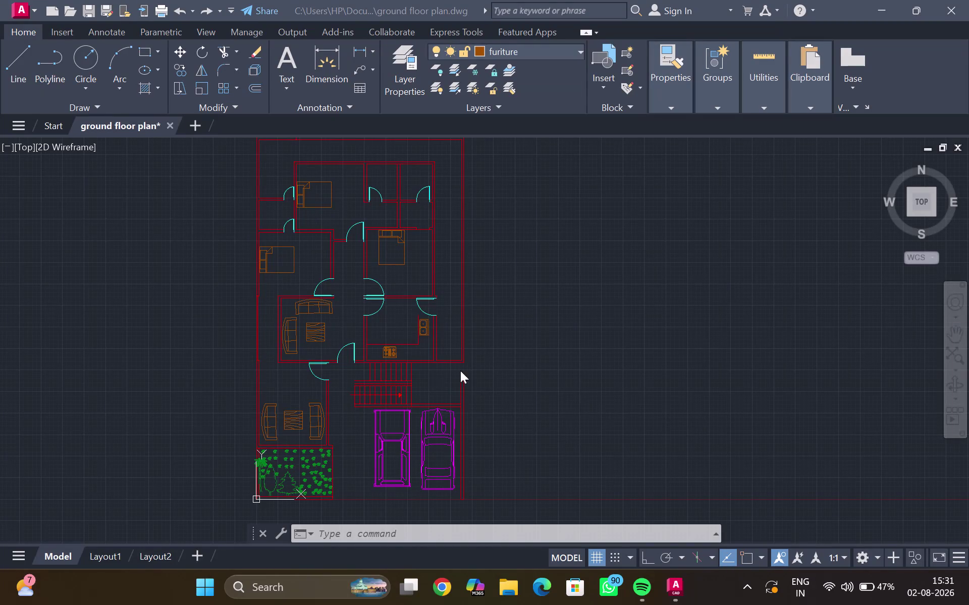
Zoom and pan around the floor plan to centre the living room and kitchen.
scroll(up, 3)
scroll(down, 3)
scroll(down, 3)
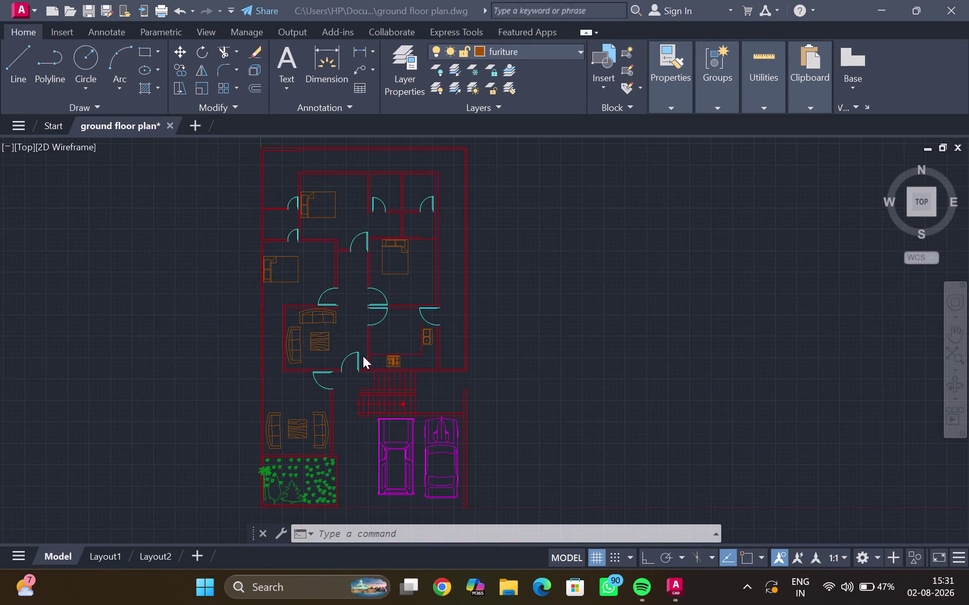
middle_click(362, 355)
scroll(up, 3)
middle_click(362, 355)
middle_drag(363, 352, 385, 344)
scroll(down, 3)
scroll(down, 3)
middle_drag(402, 339, 395, 339)
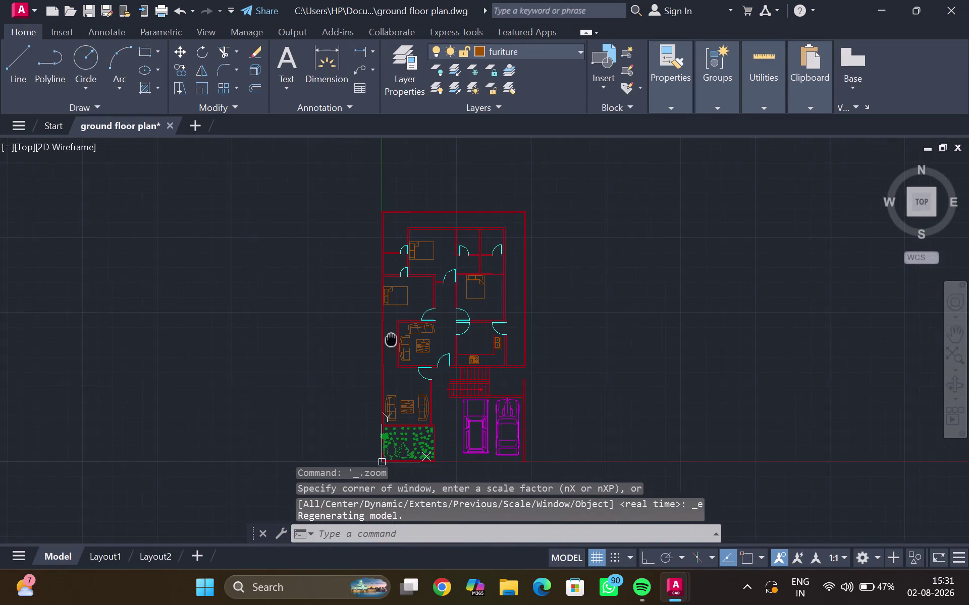
middle_drag(395, 339, 352, 333)
scroll(up, 3)
middle_drag(410, 315, 354, 356)
scroll(down, 3)
middle_drag(339, 310, 339, 310)
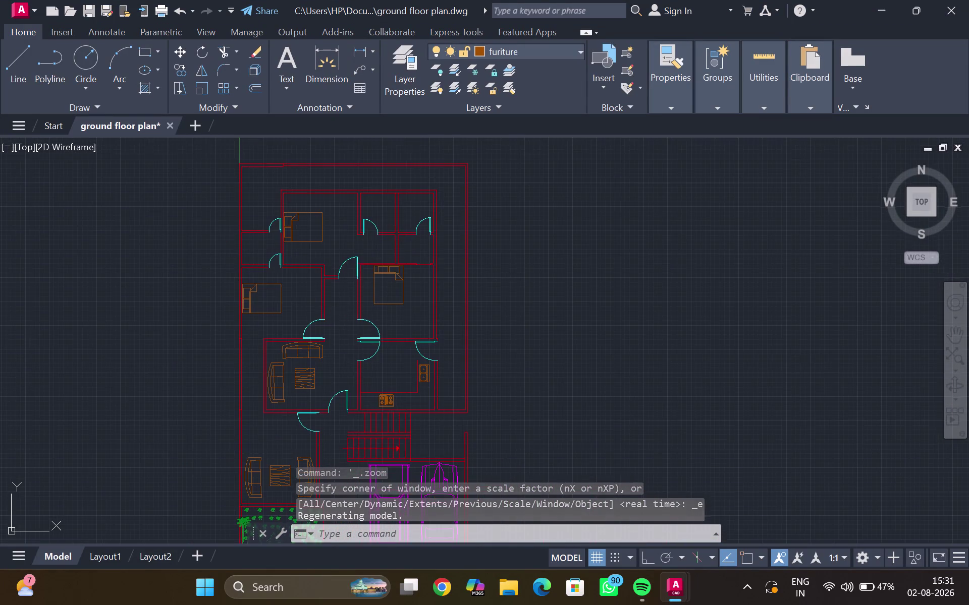
middle_drag(339, 309, 329, 335)
scroll(down, 3)
scroll(up, 3)
middle_drag(333, 247, 342, 237)
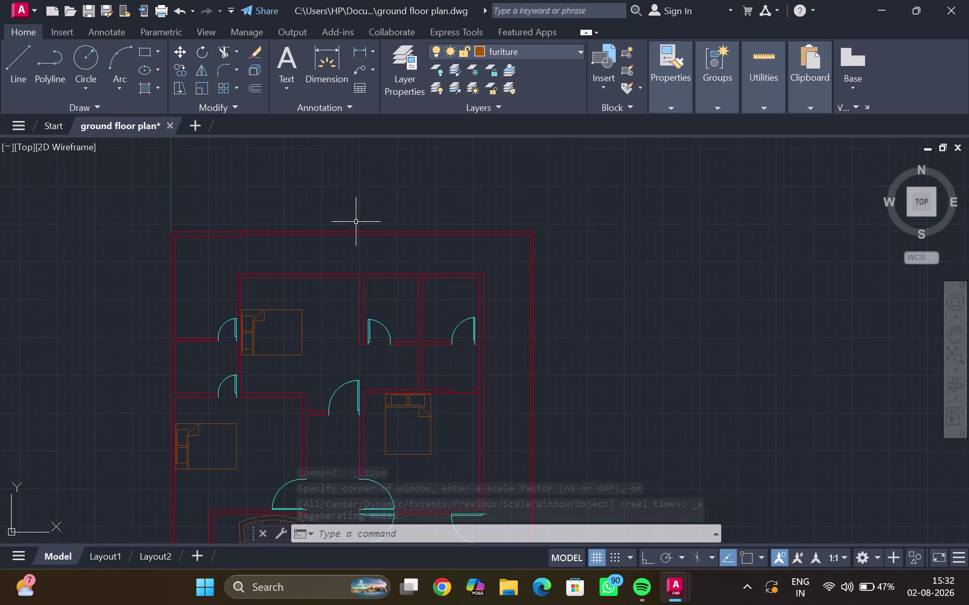
scroll(down, 3)
middle_drag(358, 220, 356, 226)
scroll(down, 3)
scroll(up, 3)
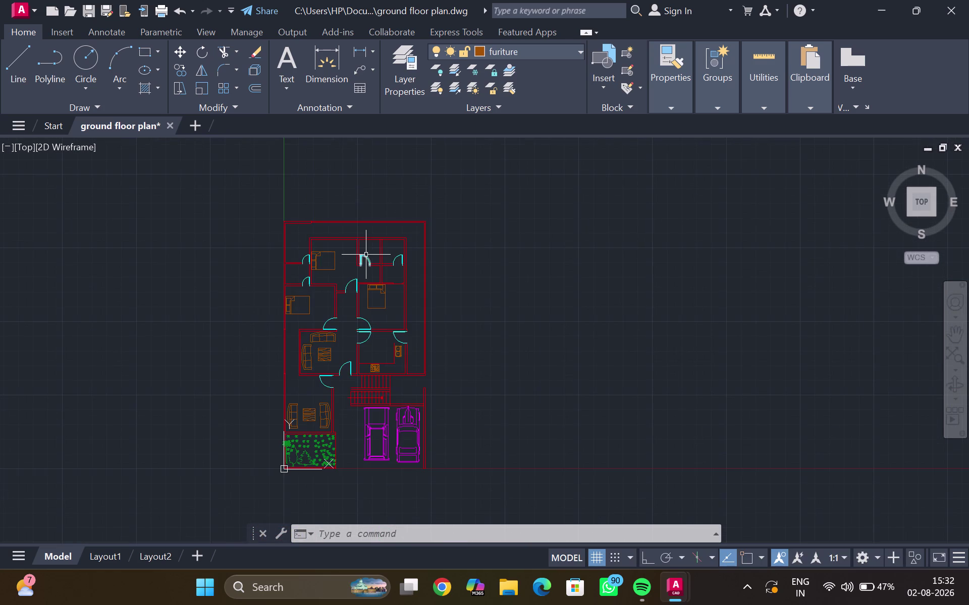
scroll(up, 3)
middle_drag(366, 255, 388, 234)
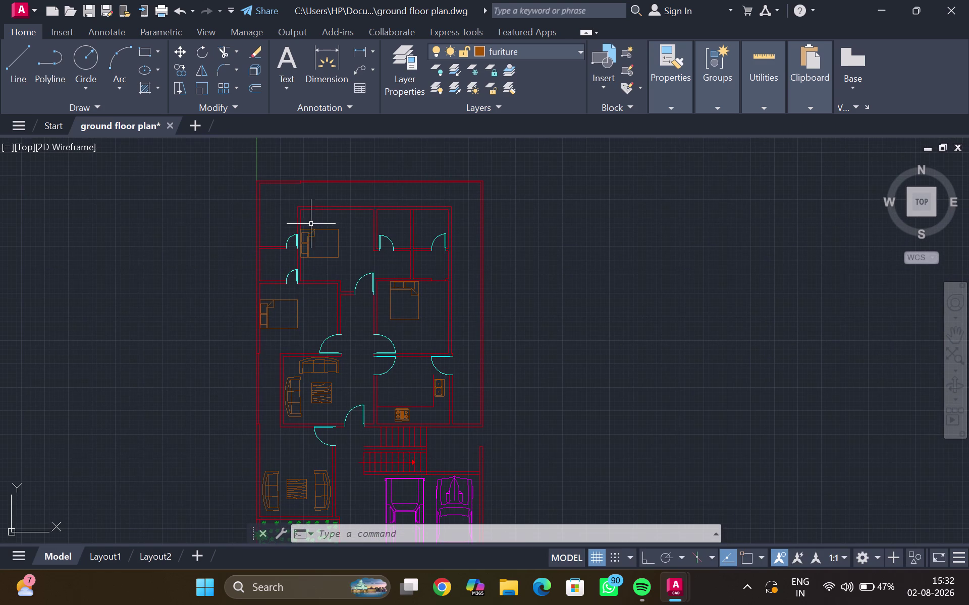
scroll(down, 3)
scroll(down, 3)
middle_drag(290, 255, 291, 257)
scroll(up, 3)
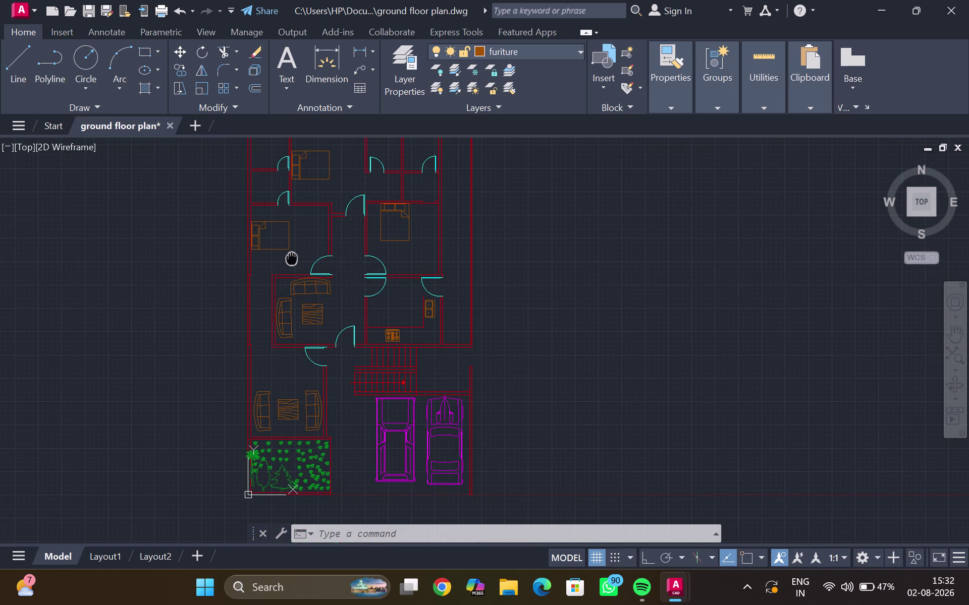
middle_drag(292, 257, 188, 259)
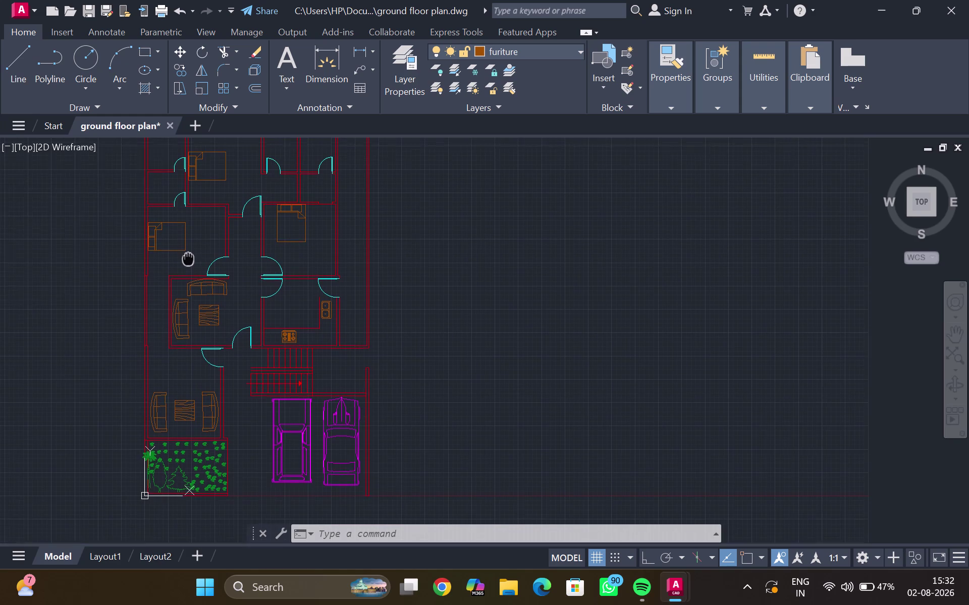
middle_drag(188, 259, 201, 361)
scroll(down, 3)
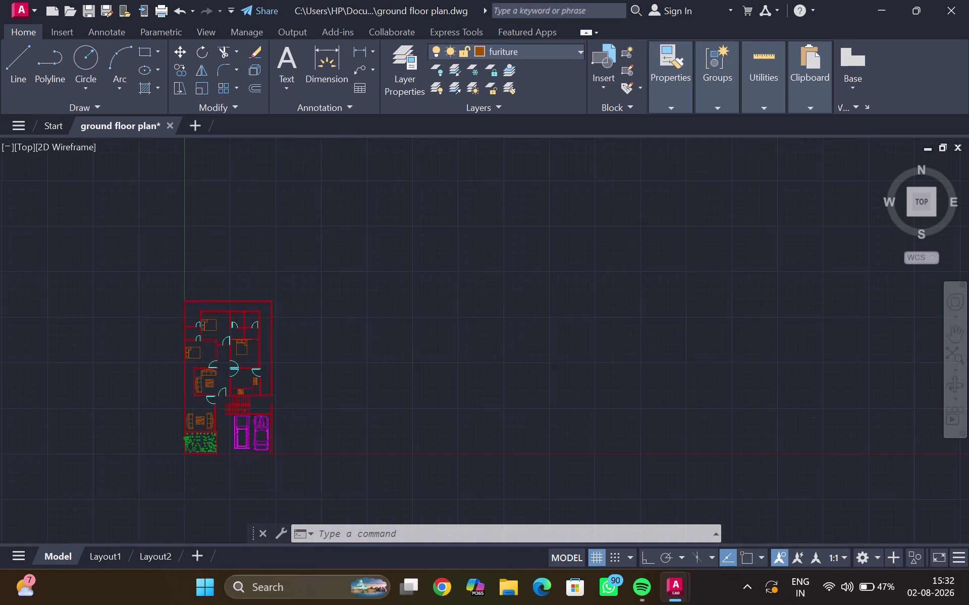
scroll(down, 3)
scroll(down, 3)
scroll(down, 3)
scroll(down, 3)
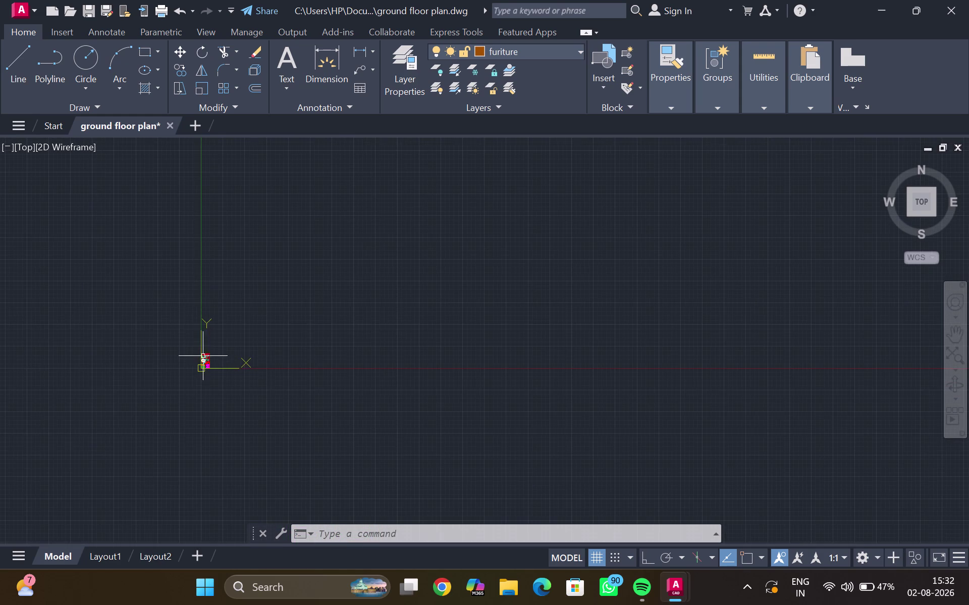
scroll(up, 3)
middle_drag(206, 349, 427, 182)
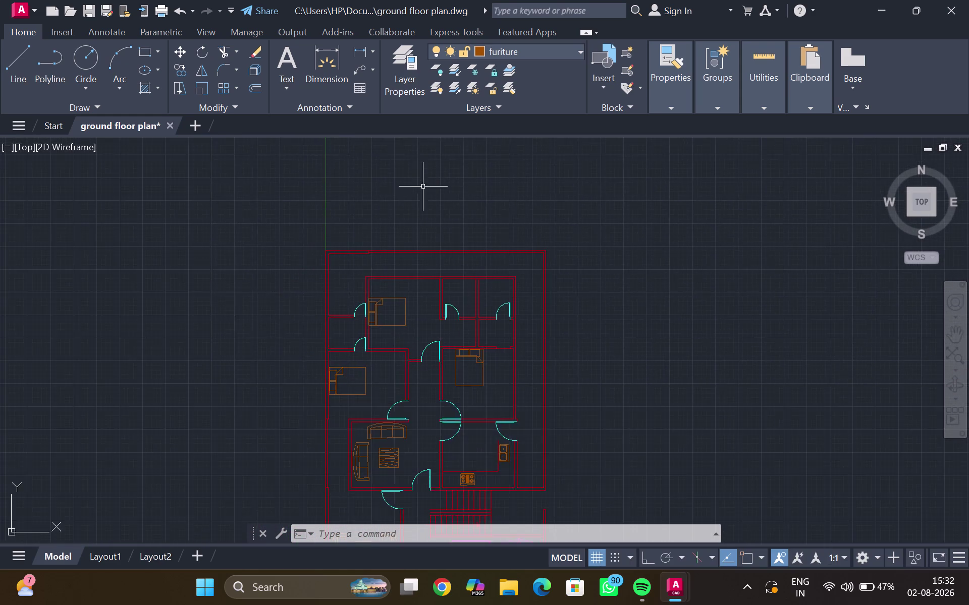
scroll(down, 3)
middle_drag(426, 241, 382, 217)
scroll(up, 3)
middle_drag(356, 264, 332, 268)
scroll(up, 3)
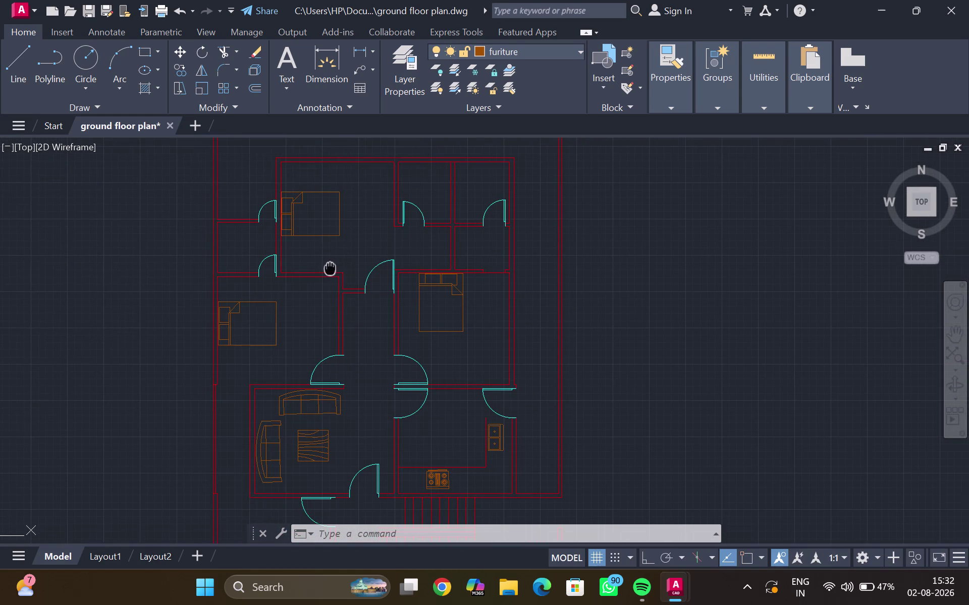
middle_drag(331, 269, 330, 268)
scroll(down, 3)
middle_drag(345, 261, 290, 271)
scroll(down, 3)
middle_drag(292, 255, 288, 227)
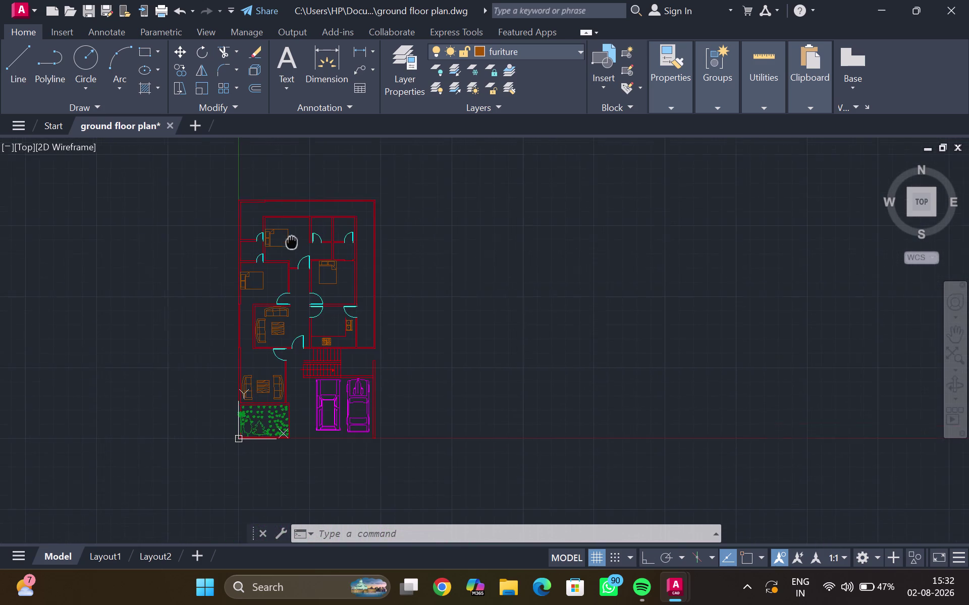
middle_drag(288, 227, 284, 211)
scroll(up, 3)
scroll(up, 3)
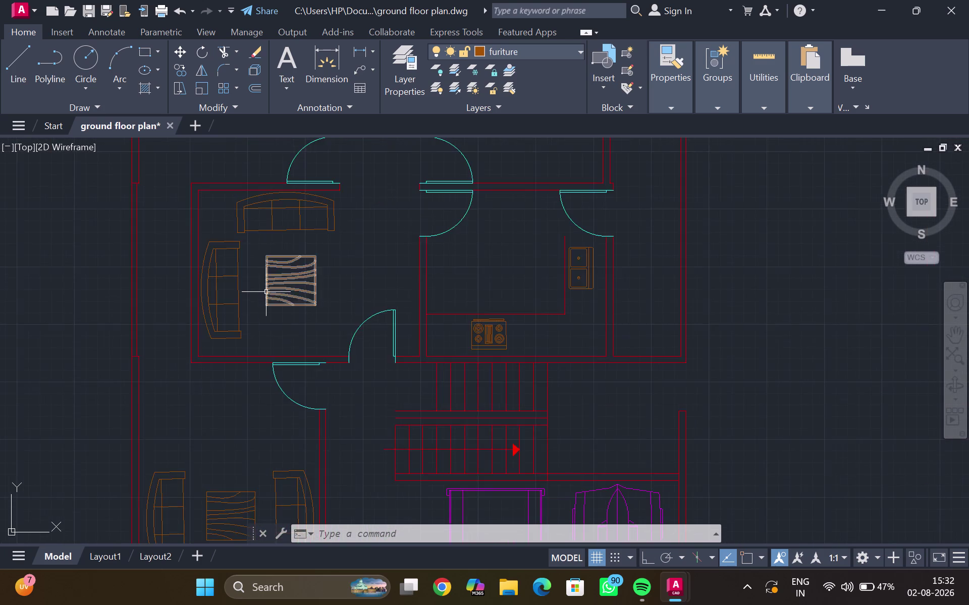
scroll(up, 3)
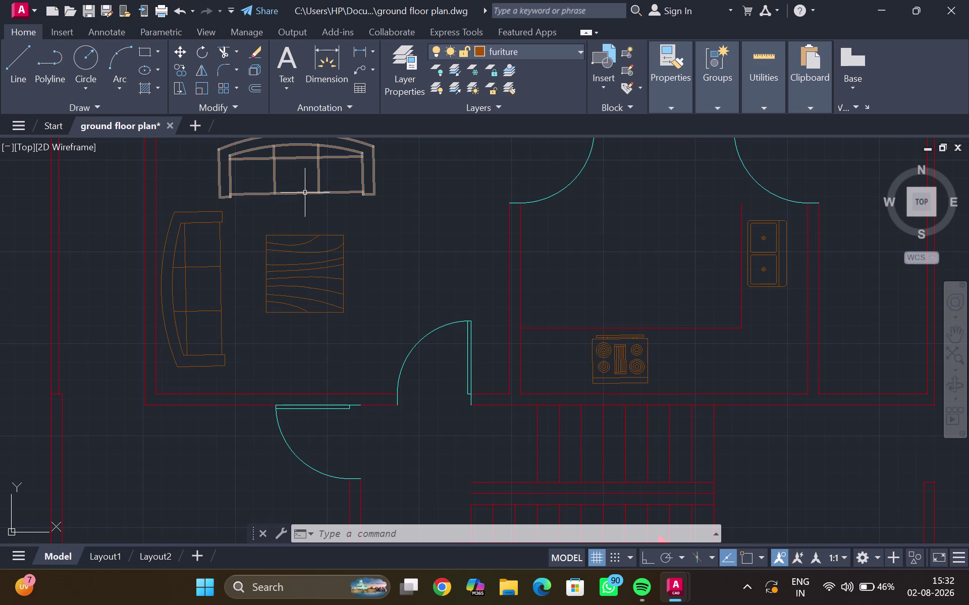
Try a selection window over the sofa and kitchen area, then cancel it.
drag(305, 193, 324, 214)
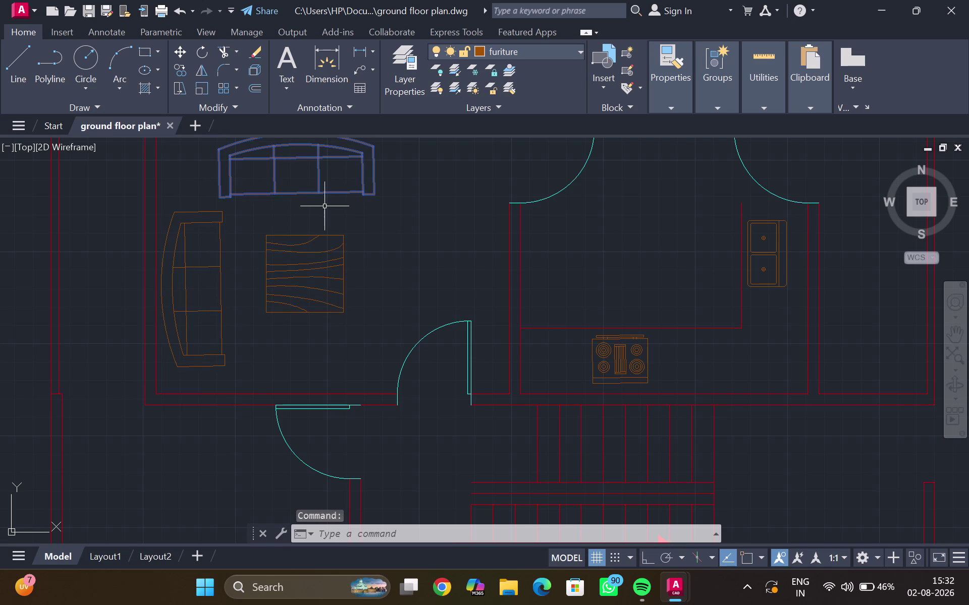
key(Escape)
scroll(down, 3)
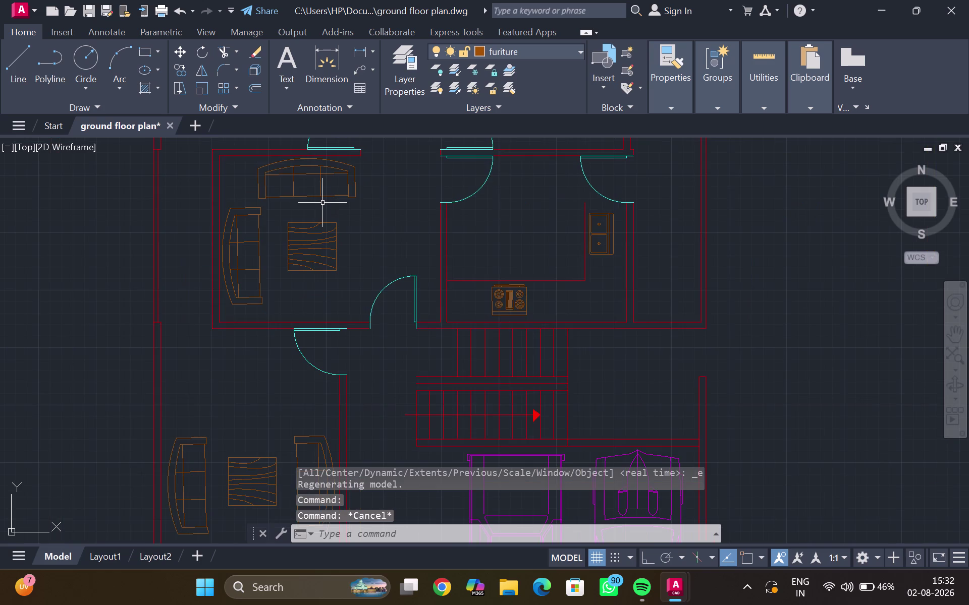
scroll(up, 3)
middle_drag(328, 205, 328, 207)
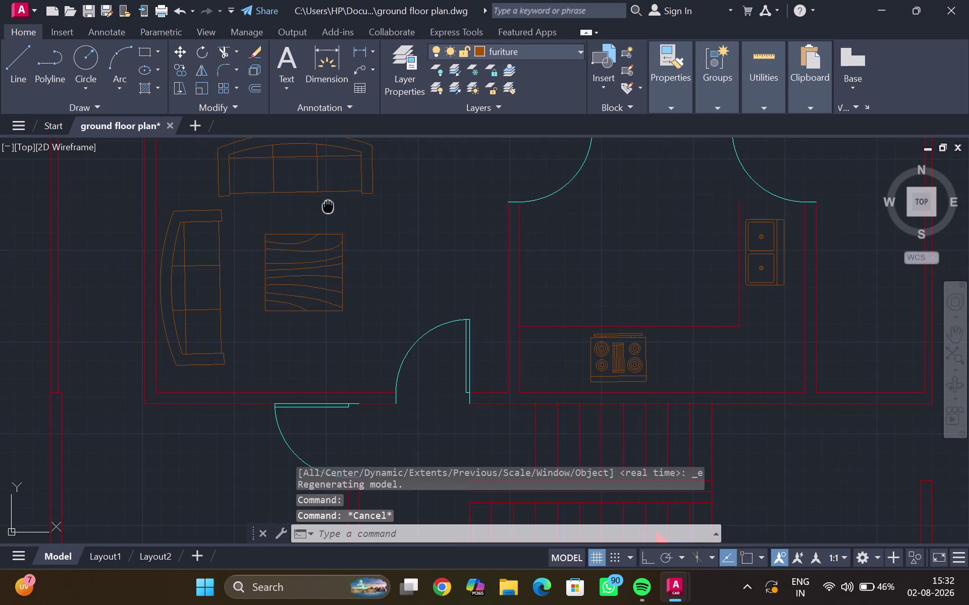
middle_drag(328, 208, 239, 258)
middle_click(238, 257)
scroll(down, 3)
scroll(down, 3)
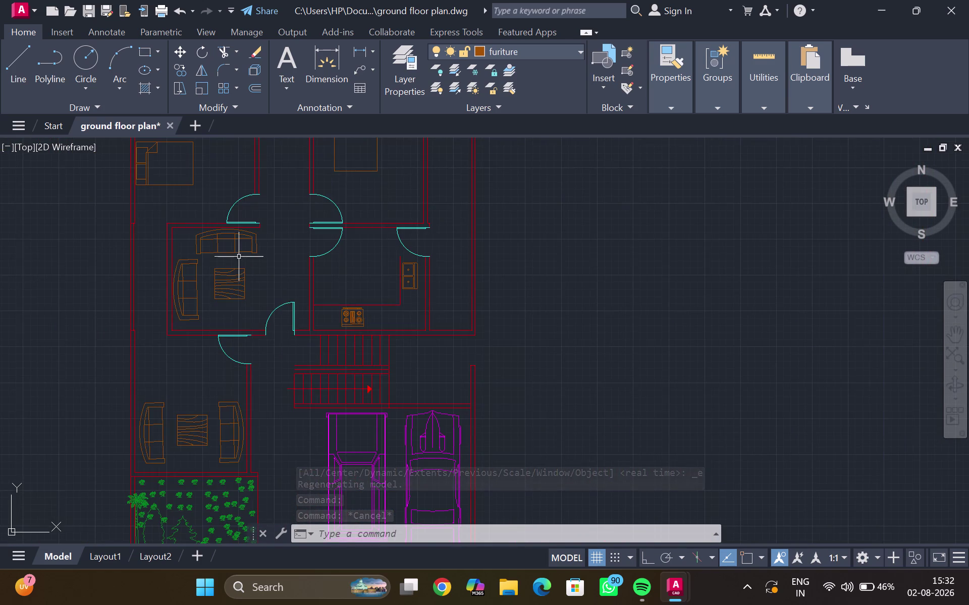
scroll(up, 3)
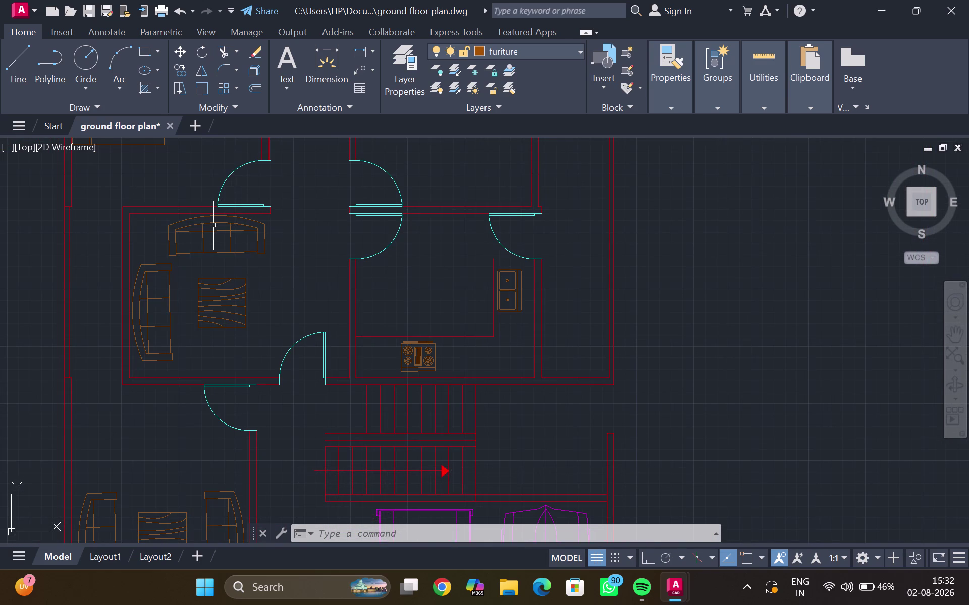
click(214, 224)
click(225, 226)
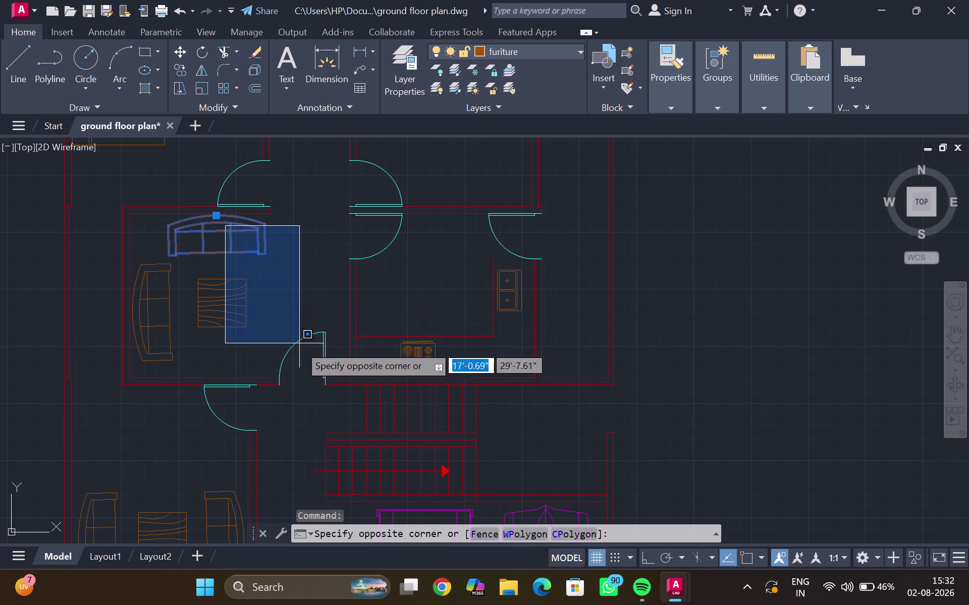
drag(715, 571, 476, 544)
click(514, 413)
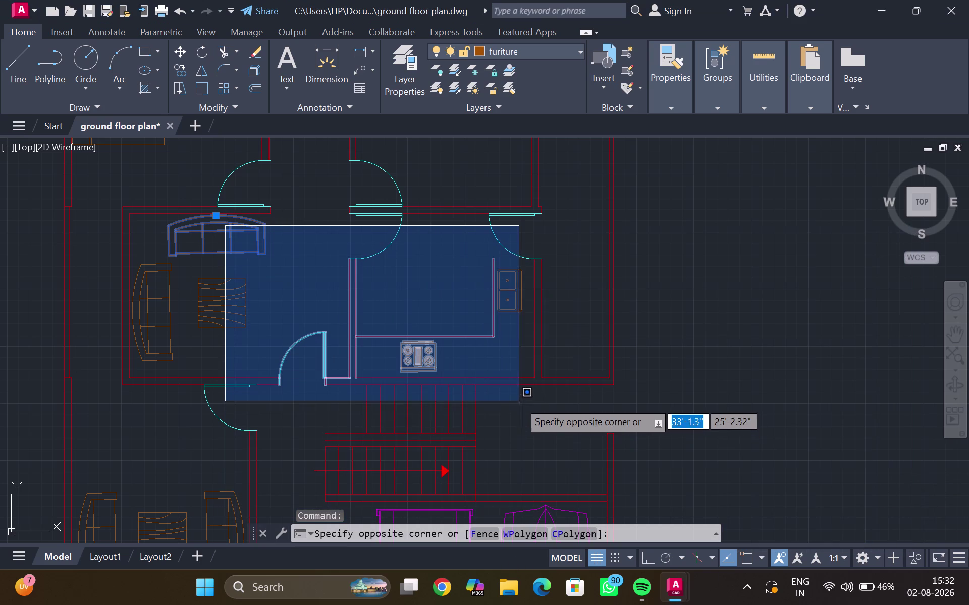
key(Escape)
scroll(down, 3)
key(Escape)
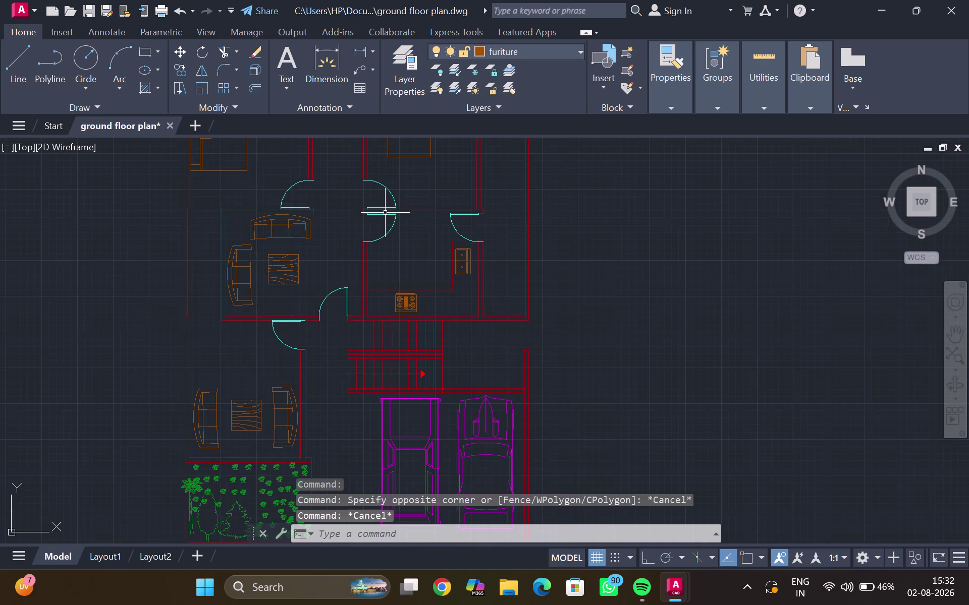
Select one garden shrub block and start copying it with CO from a base point.
scroll(down, 3)
middle_drag(380, 214, 379, 220)
scroll(up, 3)
middle_drag(315, 330, 441, 174)
scroll(up, 3)
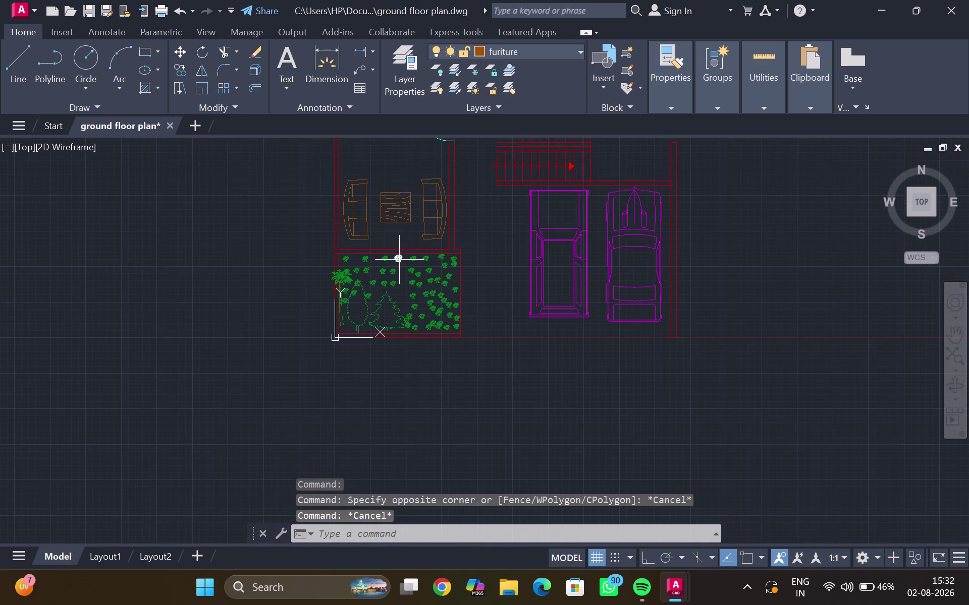
scroll(up, 3)
middle_drag(399, 261, 386, 241)
scroll(up, 3)
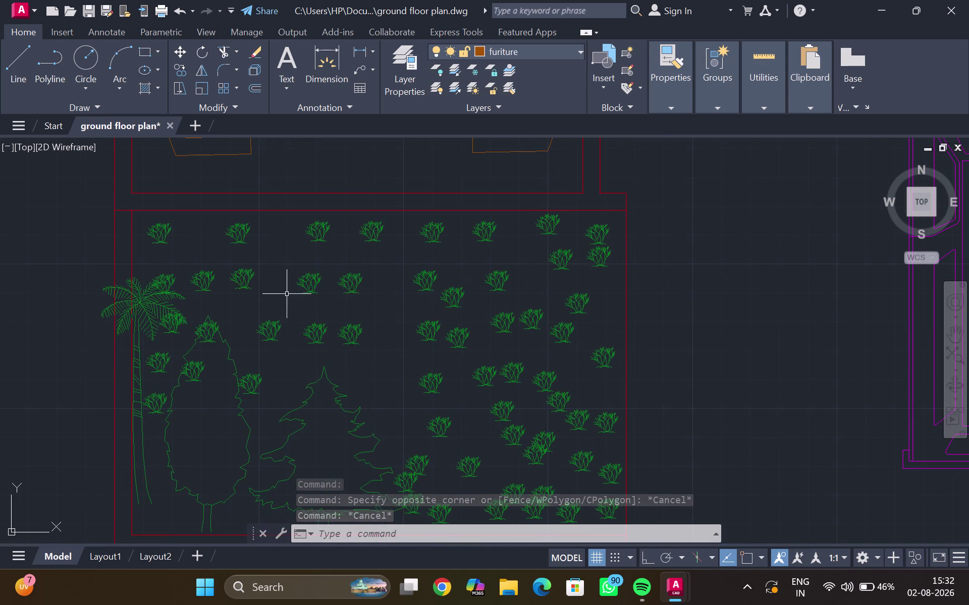
click(317, 329)
text(c)
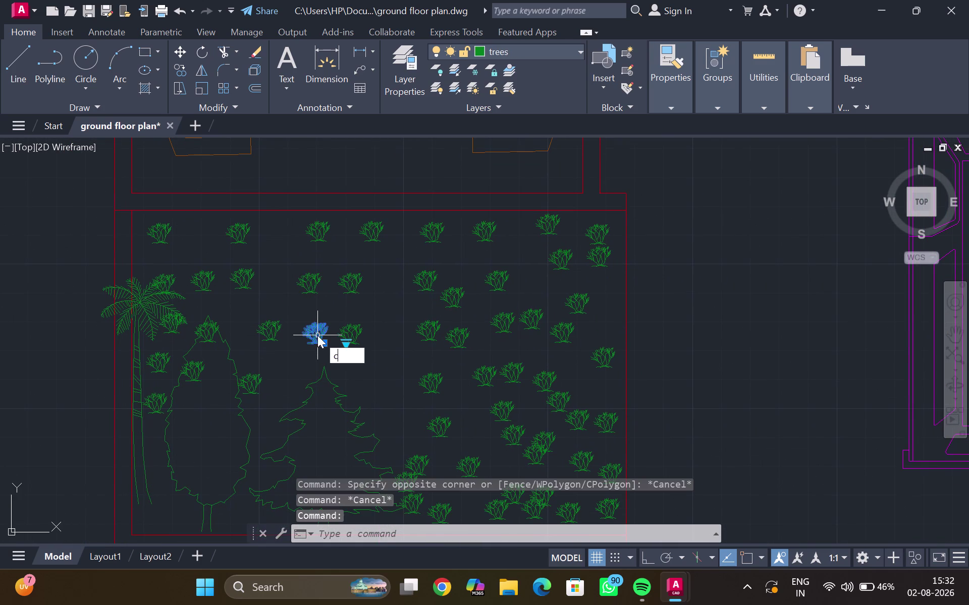
text(o)
key(Return)
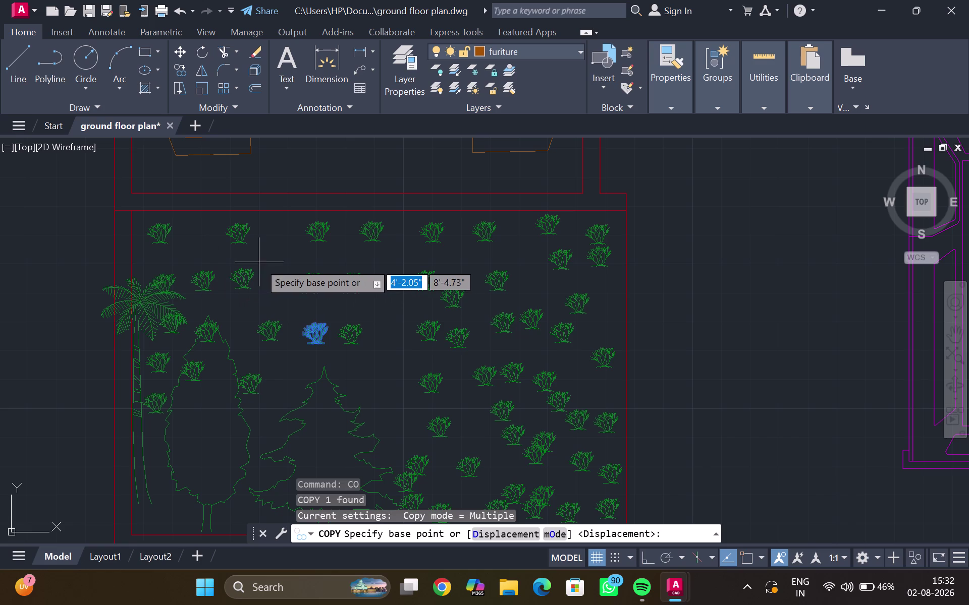
click(311, 340)
click(261, 263)
click(275, 255)
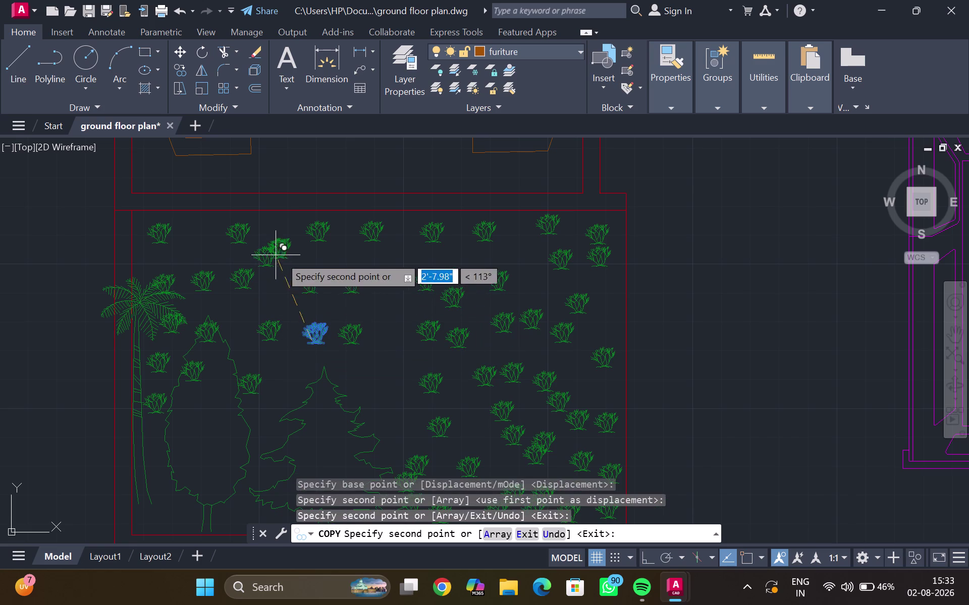
Place many shrub copies across the upper and right parts of the garden.
drag(289, 258, 299, 264)
drag(317, 268, 324, 275)
drag(401, 268, 404, 273)
drag(405, 284, 408, 295)
click(387, 304)
click(379, 290)
click(368, 243)
click(348, 247)
click(339, 256)
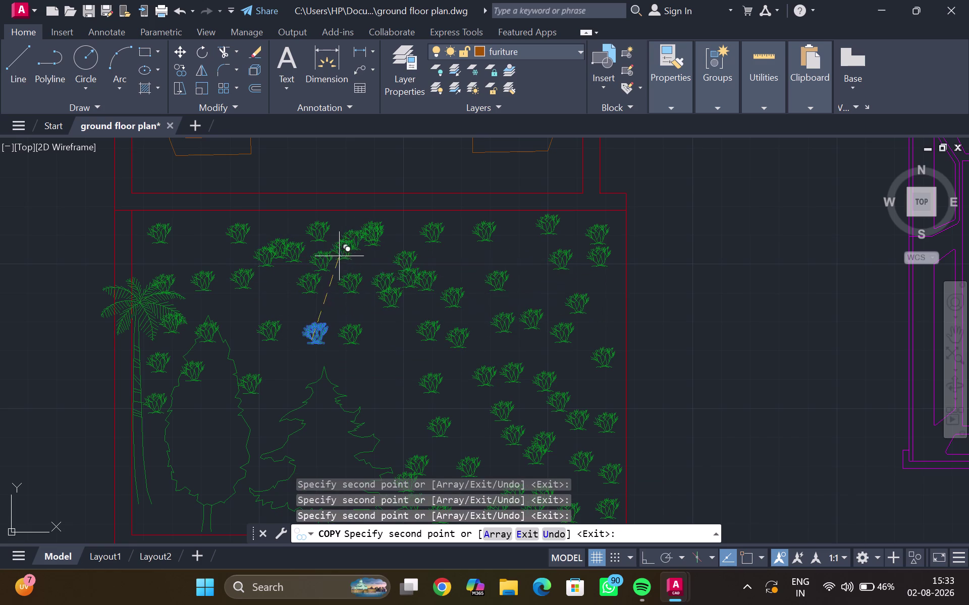
click(364, 271)
click(368, 266)
click(383, 271)
click(370, 338)
click(398, 325)
drag(408, 319, 413, 323)
drag(454, 319, 460, 325)
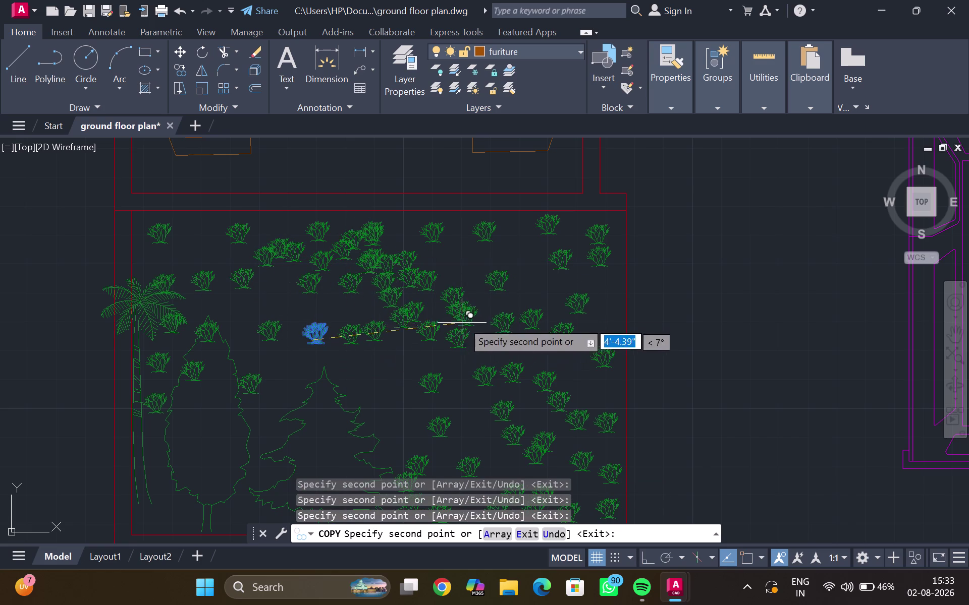
click(464, 322)
click(480, 314)
click(474, 293)
click(432, 257)
drag(447, 237, 457, 237)
drag(466, 240, 467, 246)
drag(467, 272, 461, 294)
click(449, 297)
click(449, 273)
click(457, 268)
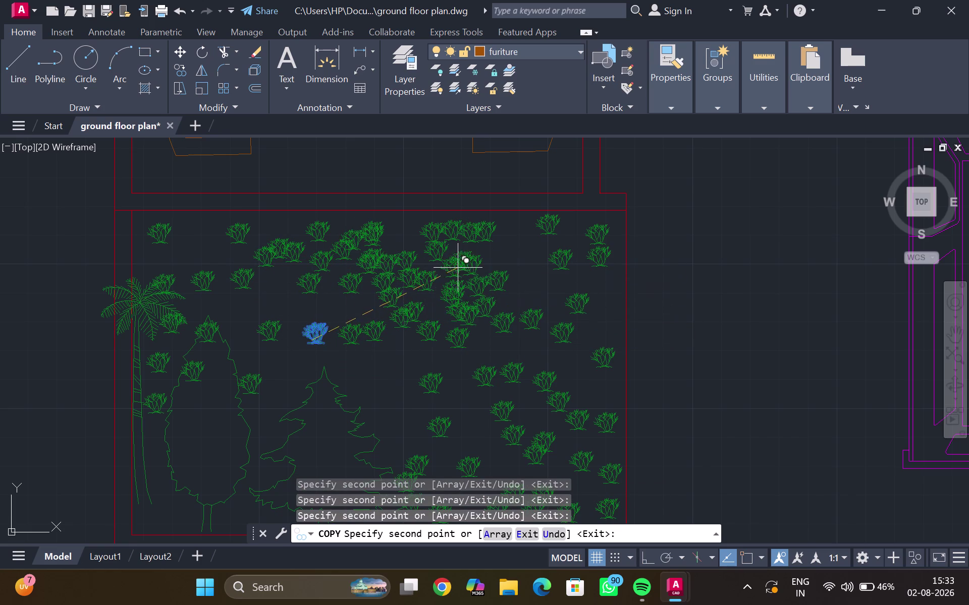
drag(477, 254, 483, 254)
drag(502, 258, 507, 266)
drag(519, 264, 519, 294)
click(521, 293)
drag(540, 280, 544, 276)
click(542, 253)
click(518, 234)
click(513, 228)
drag(496, 230, 479, 231)
drag(407, 216, 403, 218)
click(347, 217)
drag(288, 224, 283, 227)
click(192, 229)
click(186, 226)
drag(172, 232, 159, 243)
drag(147, 253, 145, 289)
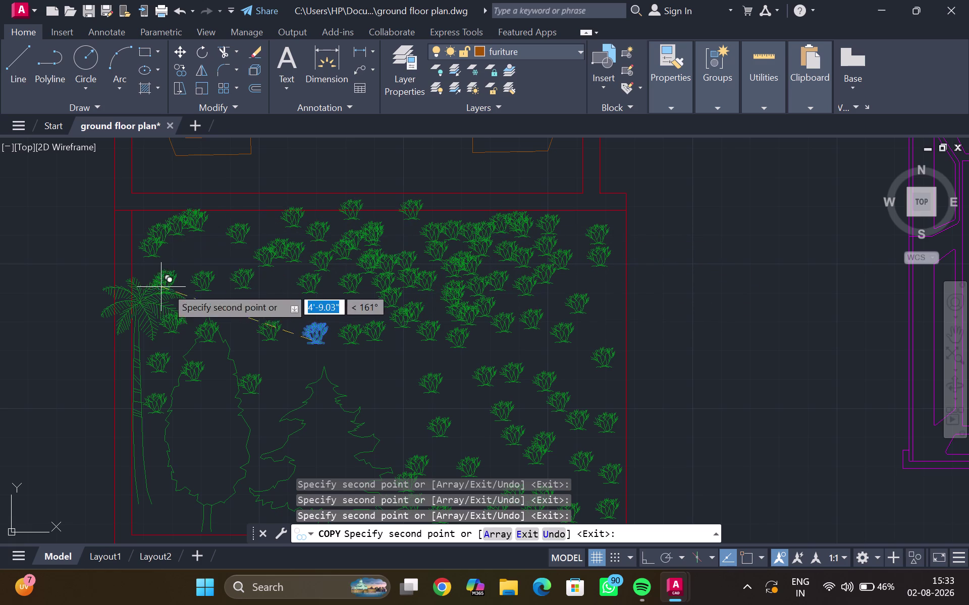
click(184, 279)
click(190, 267)
click(188, 259)
click(173, 259)
drag(227, 252, 232, 258)
drag(232, 272, 232, 285)
drag(220, 303, 220, 311)
drag(244, 310, 253, 310)
click(284, 296)
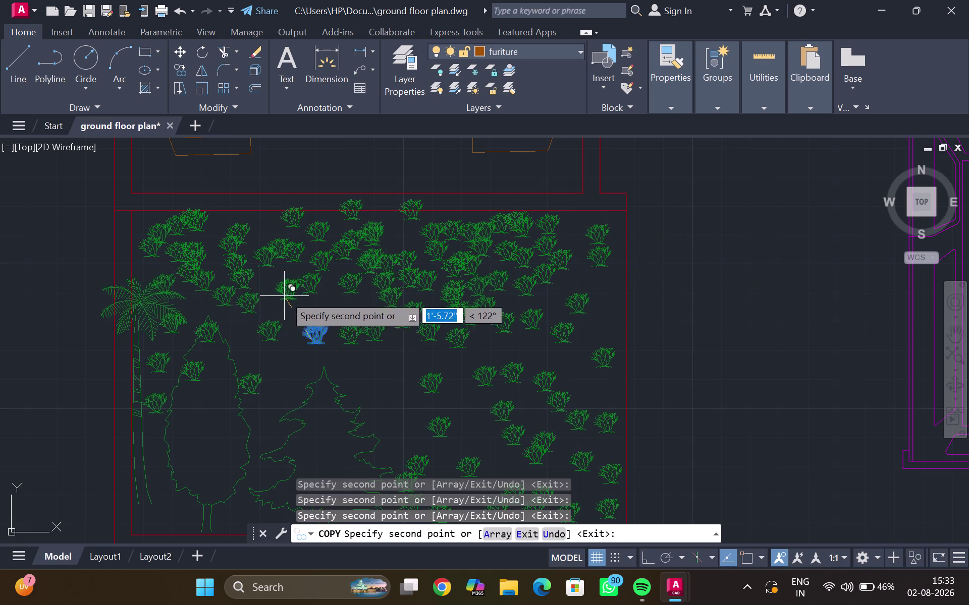
drag(284, 294, 287, 302)
click(284, 313)
drag(307, 318, 312, 318)
click(347, 315)
drag(350, 325, 351, 331)
drag(343, 339, 342, 346)
click(341, 358)
click(353, 362)
click(371, 372)
click(383, 383)
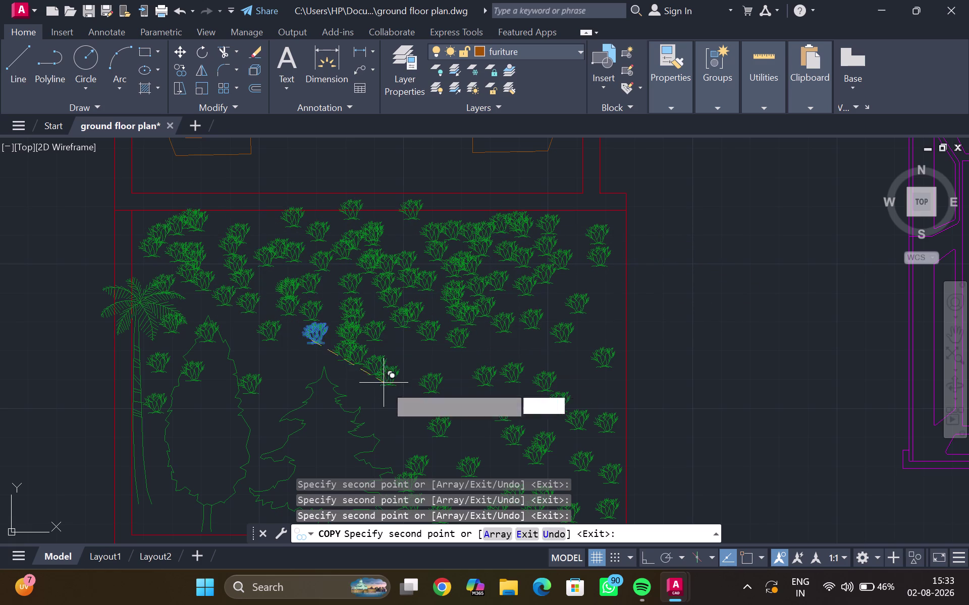
drag(374, 396, 370, 403)
drag(370, 410, 372, 417)
drag(378, 430, 380, 441)
drag(384, 450, 387, 455)
click(399, 461)
drag(409, 451, 416, 441)
click(417, 423)
click(407, 407)
drag(398, 414, 398, 421)
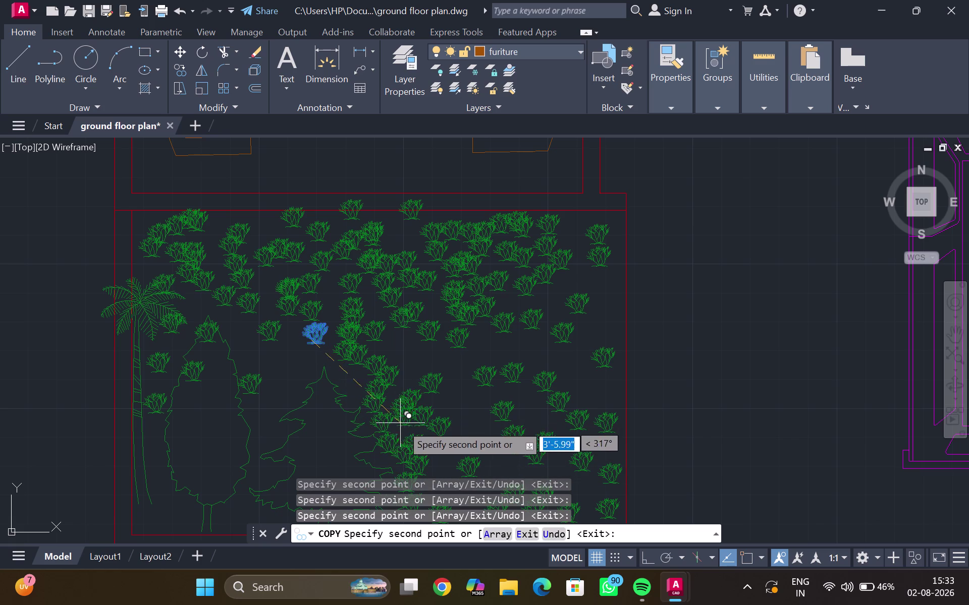
click(407, 423)
drag(394, 400, 400, 394)
click(416, 372)
drag(405, 357, 416, 356)
drag(427, 356, 439, 356)
drag(449, 356, 488, 356)
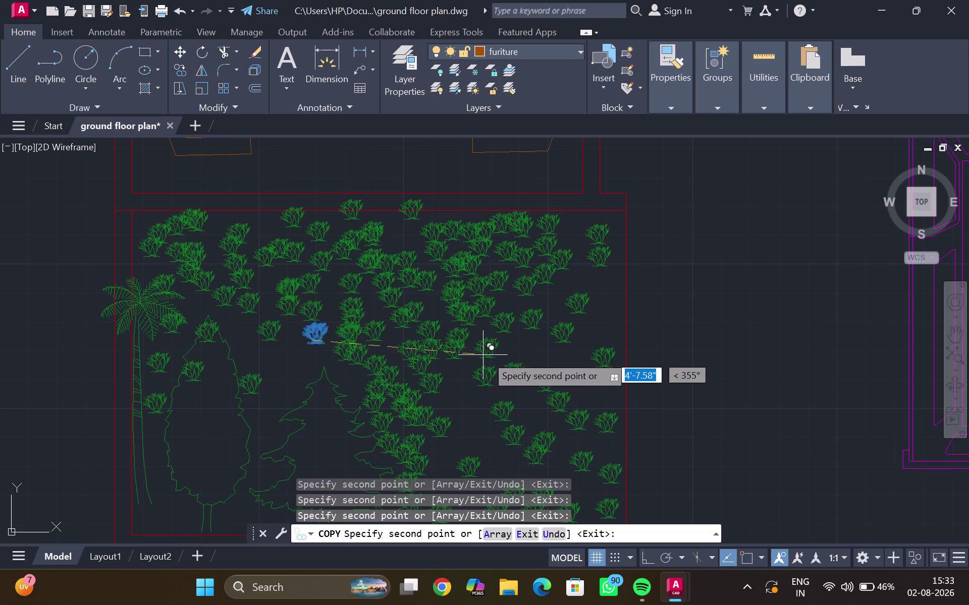
drag(488, 356, 498, 357)
drag(509, 357, 516, 356)
click(517, 355)
drag(536, 341, 564, 323)
drag(566, 319, 571, 313)
drag(573, 309, 576, 299)
triple_click(576, 296)
drag(576, 296, 562, 295)
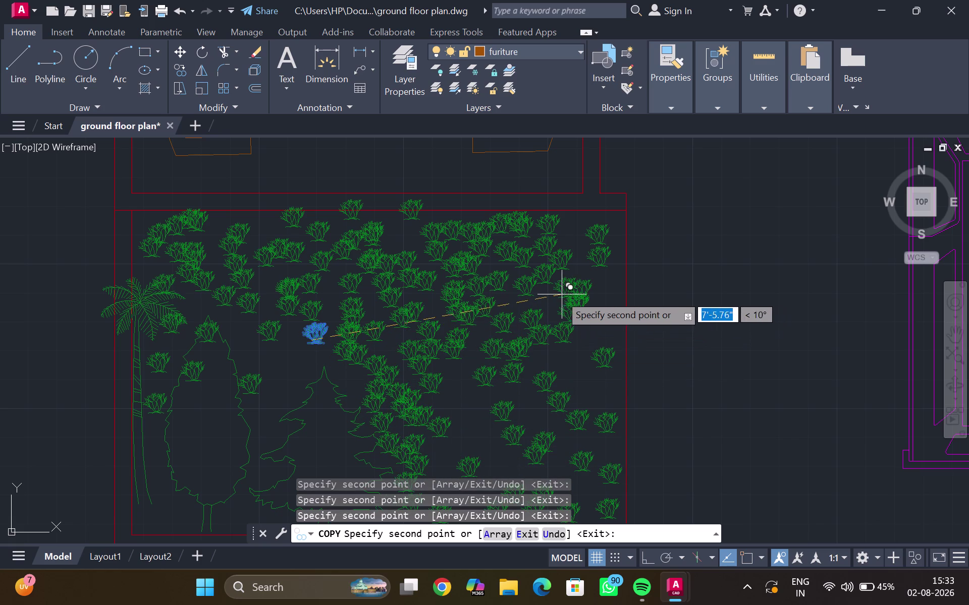
drag(562, 294, 559, 294)
click(546, 308)
drag(546, 308, 555, 311)
drag(573, 343, 578, 356)
click(583, 366)
click(558, 404)
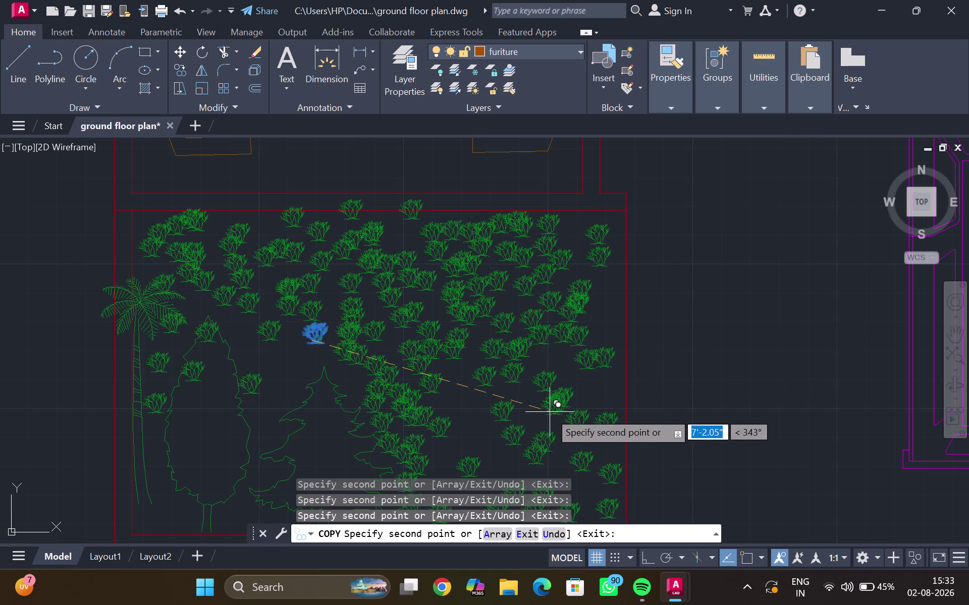
click(549, 413)
drag(550, 412, 545, 414)
click(544, 414)
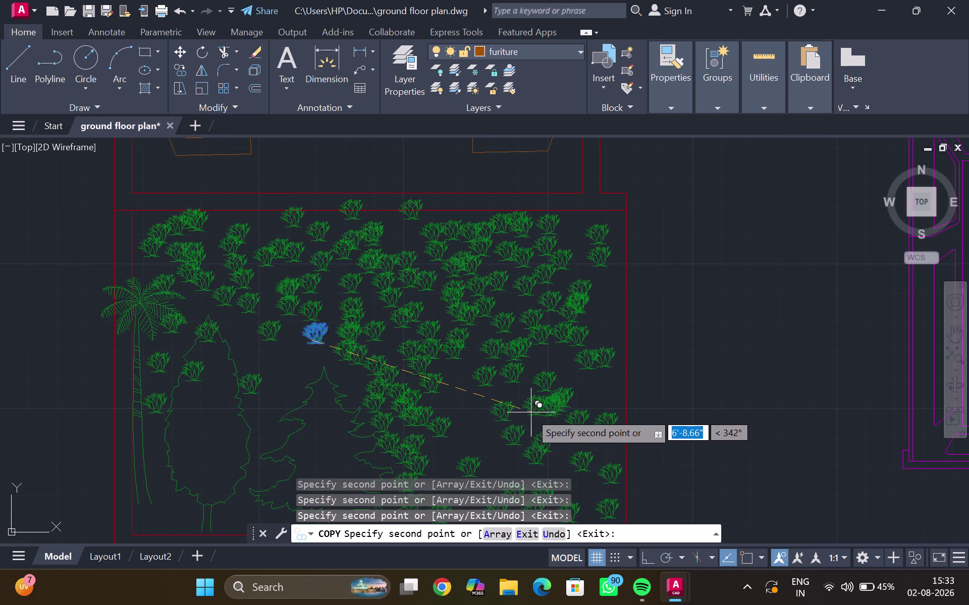
double_click(520, 410)
drag(521, 410, 464, 396)
click(464, 396)
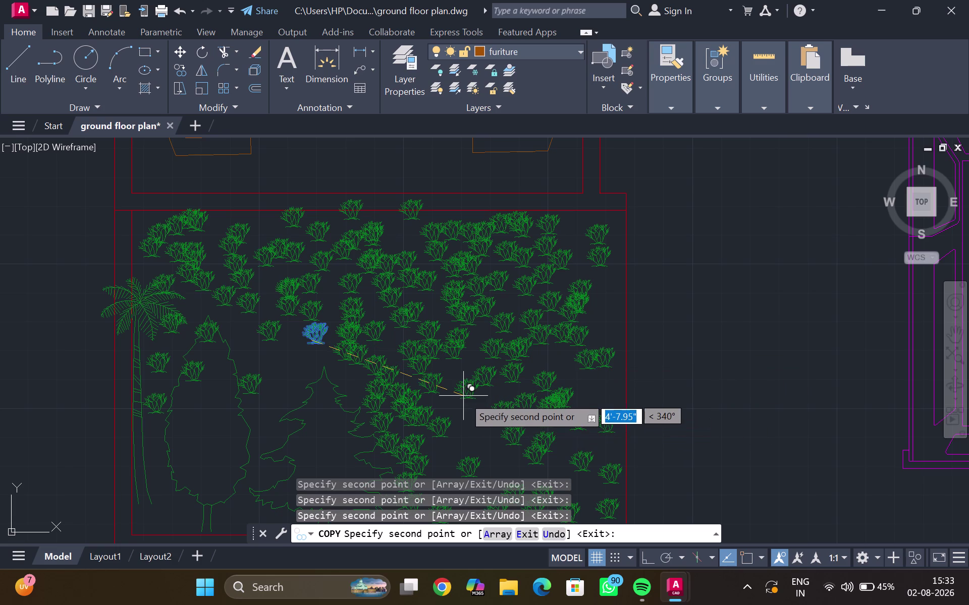
drag(463, 415, 471, 430)
drag(470, 431, 494, 440)
drag(494, 441, 528, 460)
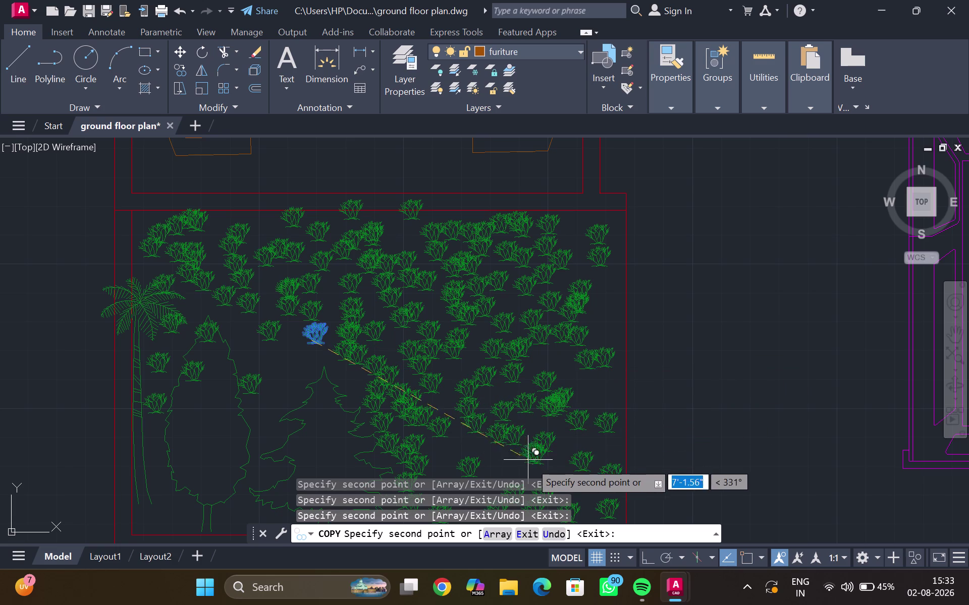
drag(540, 474, 573, 461)
click(605, 357)
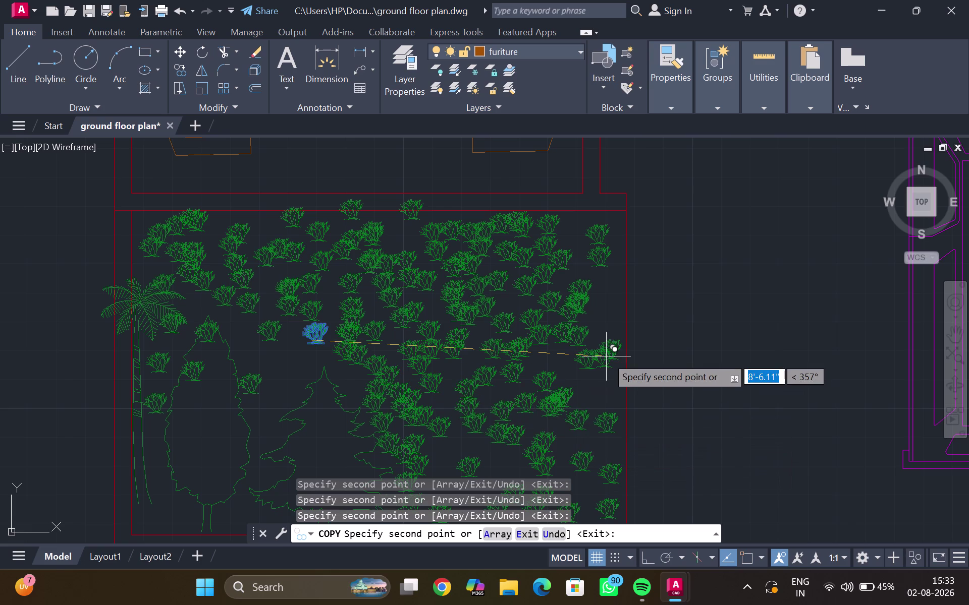
right_click(606, 356)
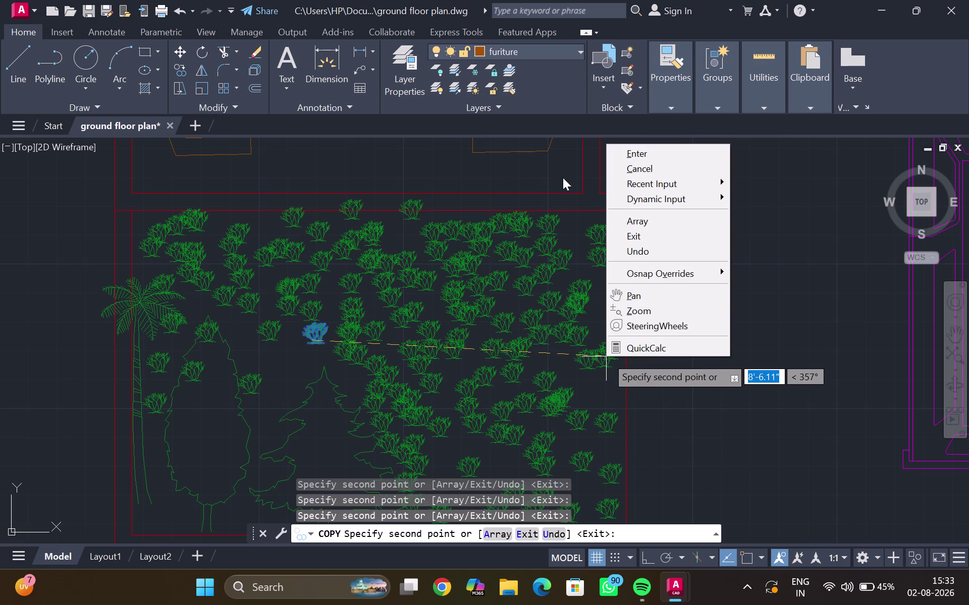
click(573, 227)
drag(594, 281, 599, 289)
drag(599, 310, 598, 327)
click(596, 333)
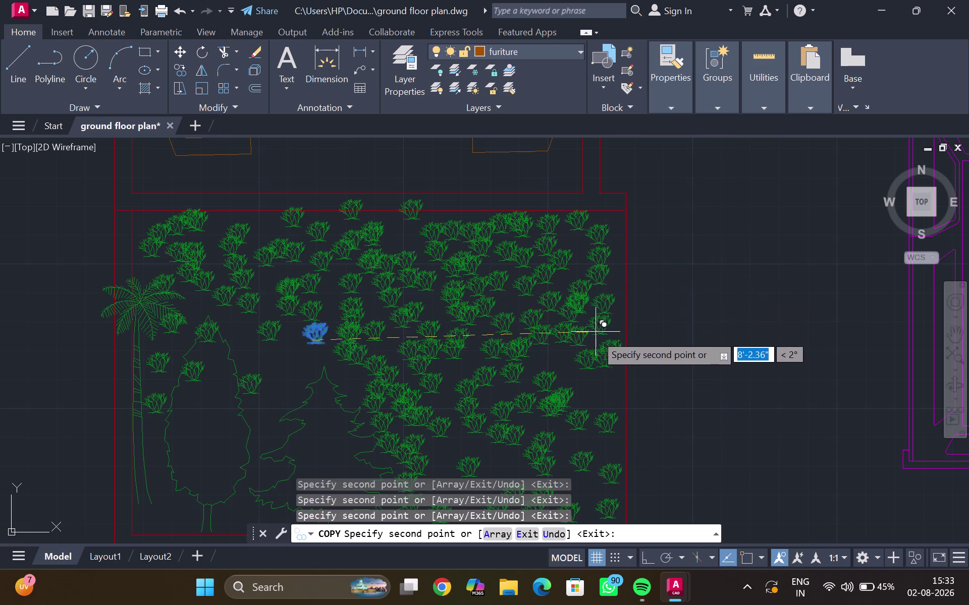
drag(594, 354, 595, 387)
drag(588, 413, 590, 422)
click(589, 428)
click(581, 399)
click(574, 385)
click(552, 367)
drag(539, 359, 535, 370)
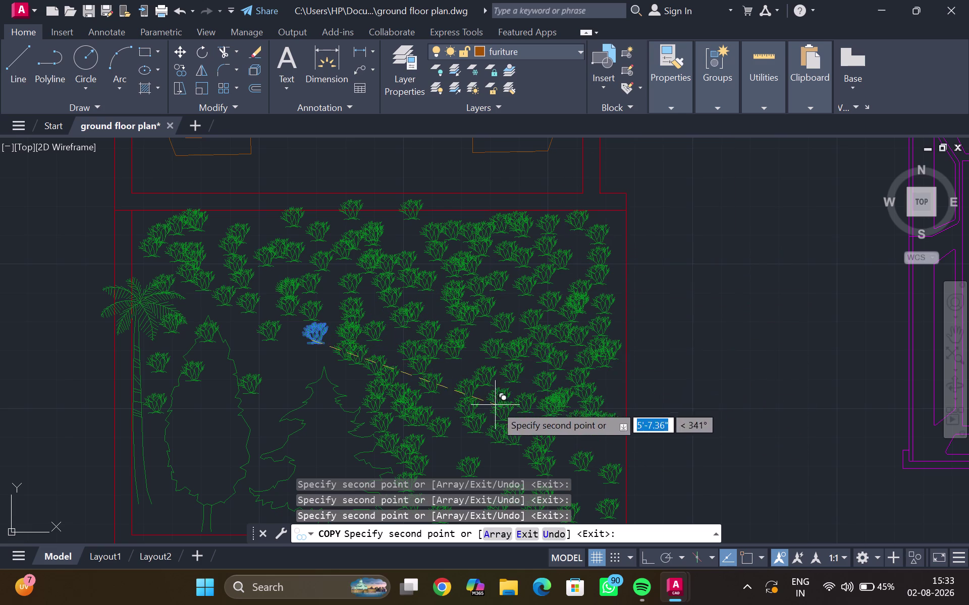
Scatter more shrub copies through the lower part of the garden.
middle_drag(492, 416, 490, 273)
click(483, 208)
drag(473, 212, 464, 220)
click(454, 226)
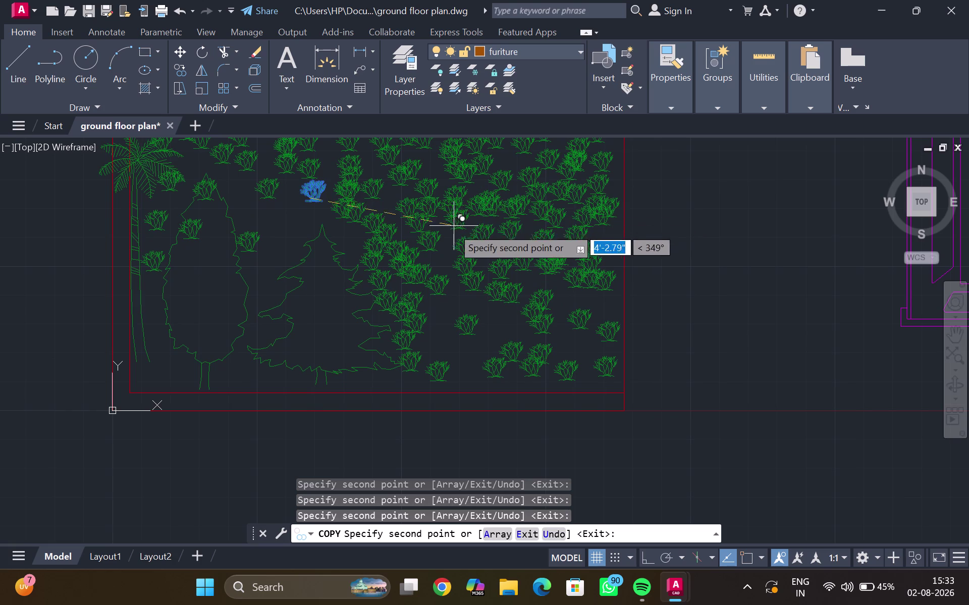
drag(445, 237, 439, 245)
drag(435, 254, 437, 265)
click(445, 275)
drag(463, 285, 467, 292)
drag(466, 299, 456, 307)
drag(444, 310, 437, 317)
drag(432, 319, 429, 328)
drag(431, 334, 435, 361)
drag(436, 360, 443, 372)
drag(461, 372, 466, 372)
click(474, 356)
drag(465, 343, 481, 338)
click(521, 308)
drag(509, 319, 500, 330)
double_click(490, 339)
drag(510, 338, 517, 337)
click(520, 333)
drag(505, 328, 497, 329)
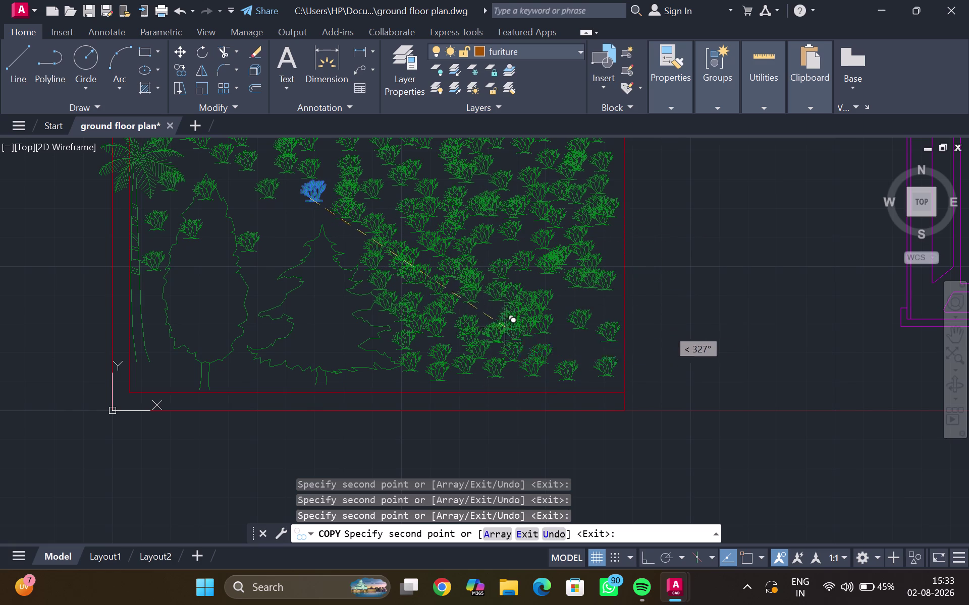
drag(497, 329, 492, 329)
click(482, 326)
click(465, 316)
drag(445, 330, 441, 336)
drag(433, 342, 430, 348)
click(421, 350)
drag(419, 357, 417, 362)
click(410, 372)
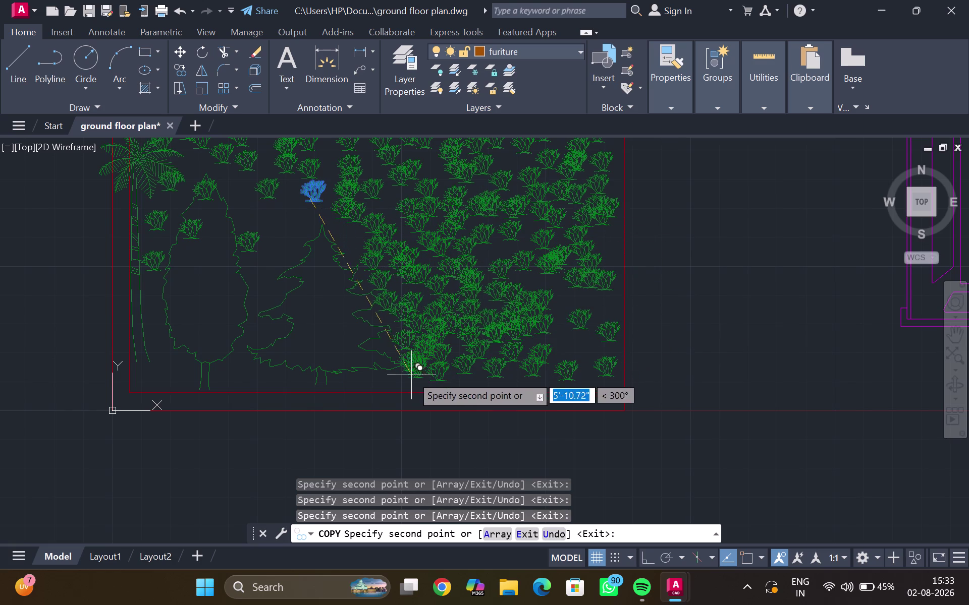
drag(410, 376, 420, 378)
drag(429, 376, 436, 376)
click(442, 375)
drag(456, 379, 474, 383)
drag(483, 377, 493, 384)
drag(502, 383, 509, 387)
click(520, 383)
click(521, 386)
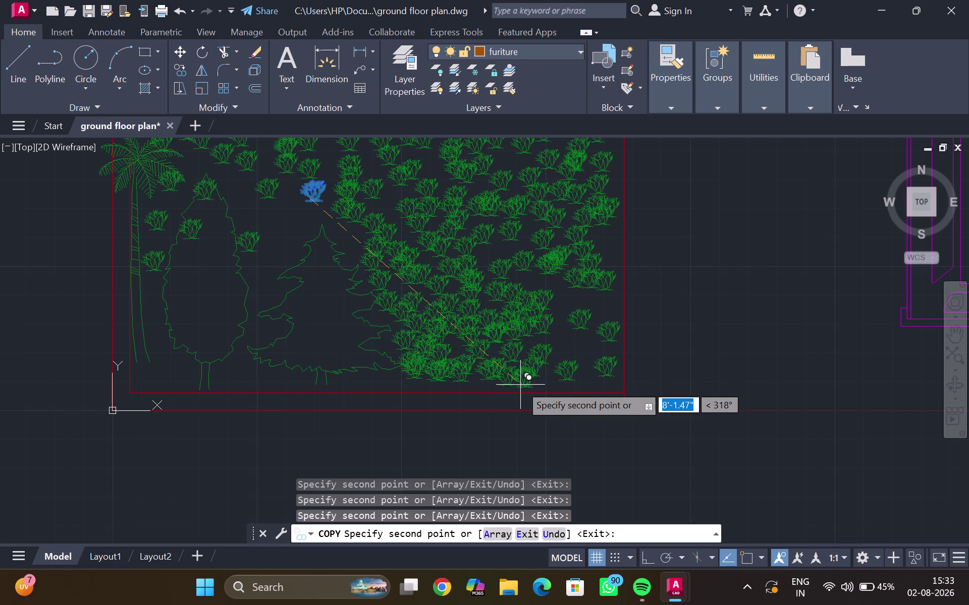
drag(535, 386, 541, 388)
click(558, 388)
click(571, 389)
drag(586, 384, 598, 384)
drag(595, 372, 590, 372)
click(575, 358)
click(569, 352)
click(564, 338)
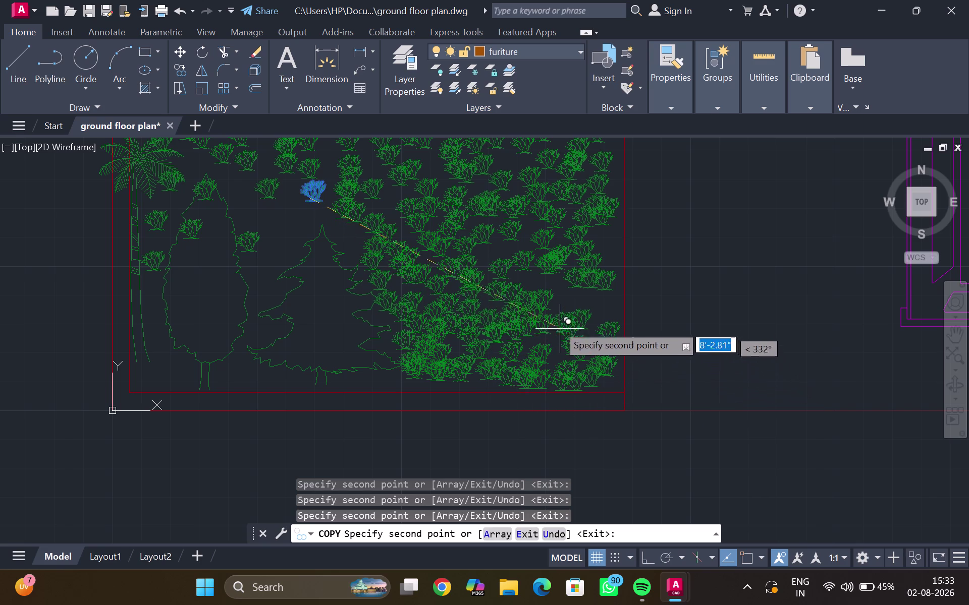
drag(557, 318, 558, 310)
drag(562, 295, 593, 314)
click(610, 324)
click(598, 308)
drag(593, 307, 587, 305)
click(526, 280)
click(518, 269)
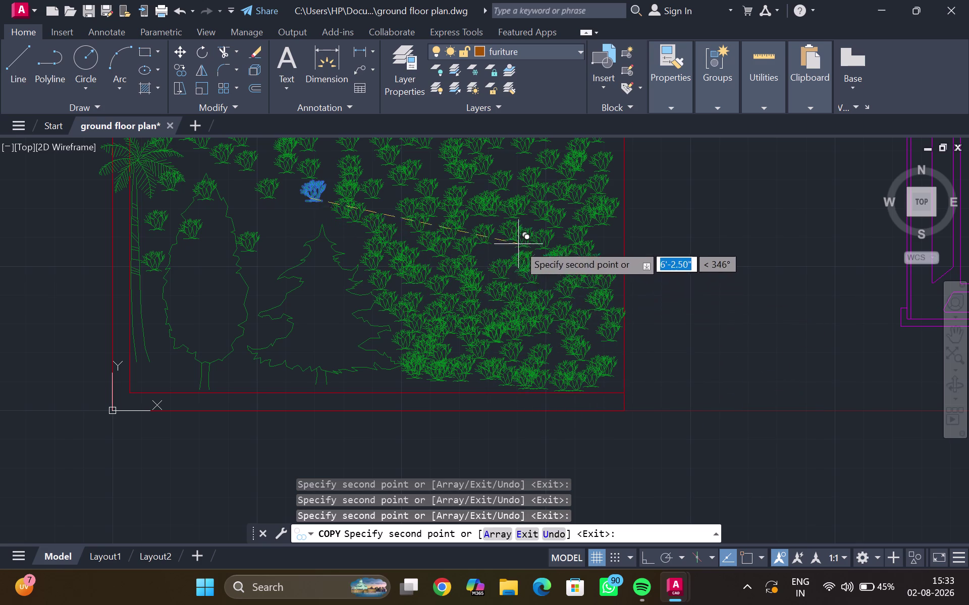
Add a few last shrub copies after recentring the garden, then end the copy.
scroll(down, 3)
middle_drag(506, 237, 503, 318)
scroll(up, 3)
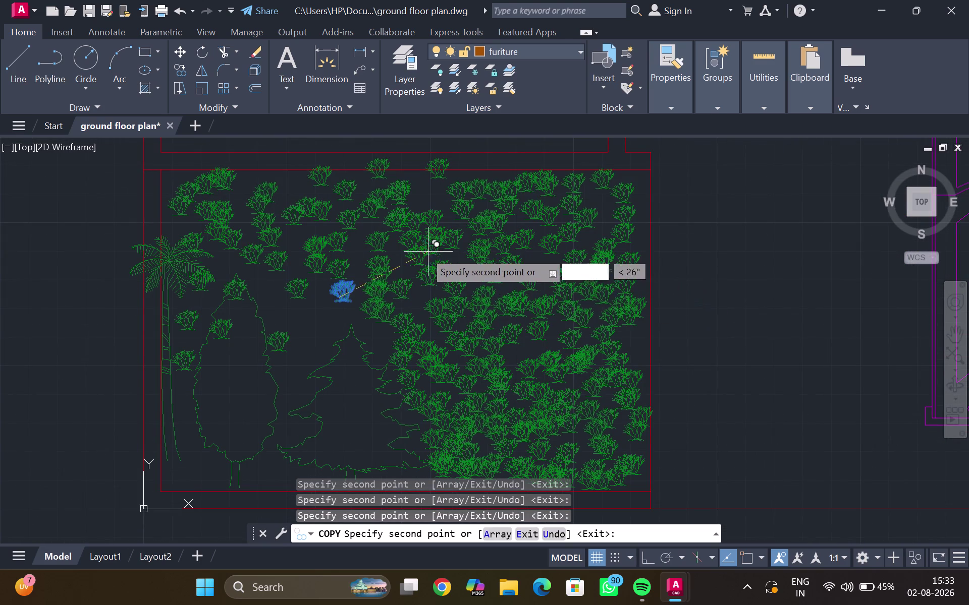
drag(398, 253, 390, 251)
drag(285, 214, 271, 207)
drag(206, 193, 199, 192)
drag(145, 192, 145, 199)
click(187, 186)
drag(172, 192, 172, 198)
drag(253, 197, 258, 202)
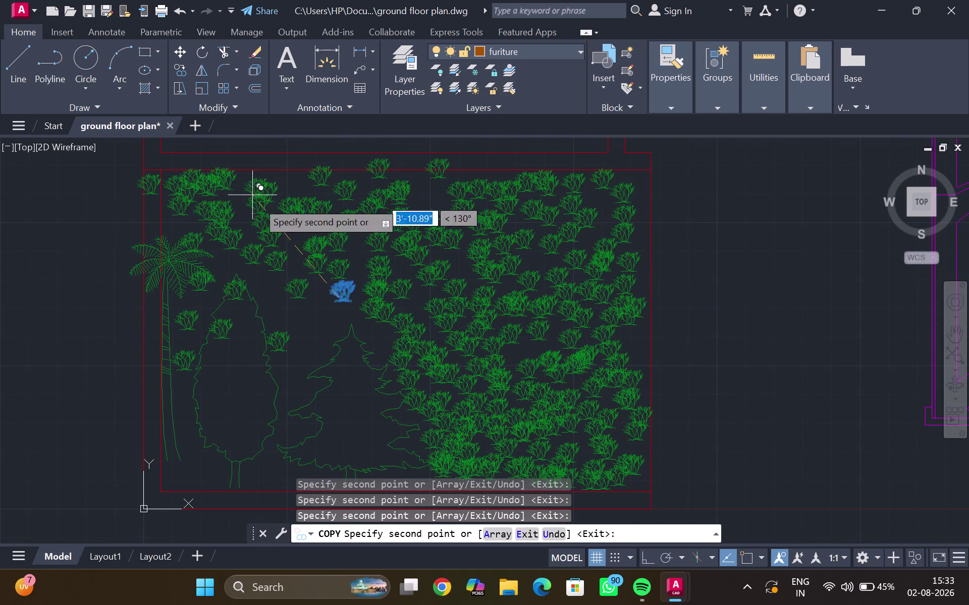
drag(258, 202, 261, 202)
drag(305, 204, 310, 210)
click(292, 201)
drag(266, 211, 256, 223)
drag(240, 237, 241, 254)
drag(245, 269, 254, 284)
drag(274, 287, 284, 292)
click(339, 265)
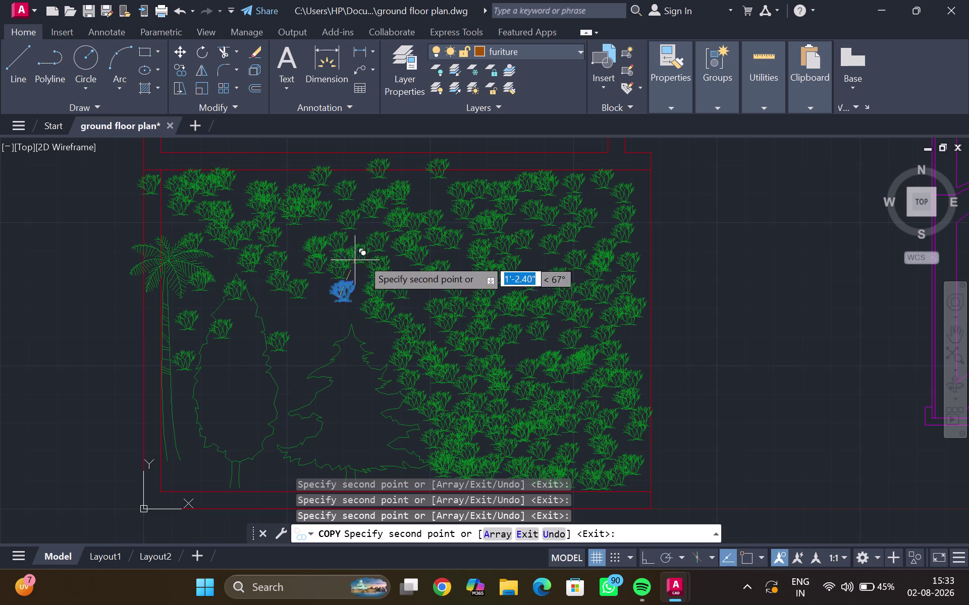
key(Escape)
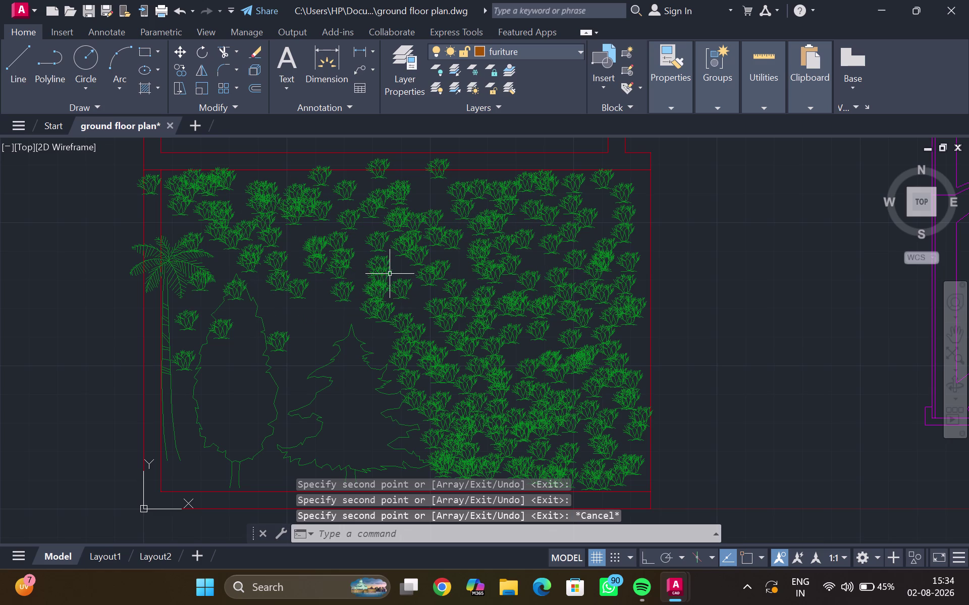
Undo the batch of stray shrub copies and cancel any active command.
key(ctrl+z)
key(ctrl+z)
key(ctrl+z)
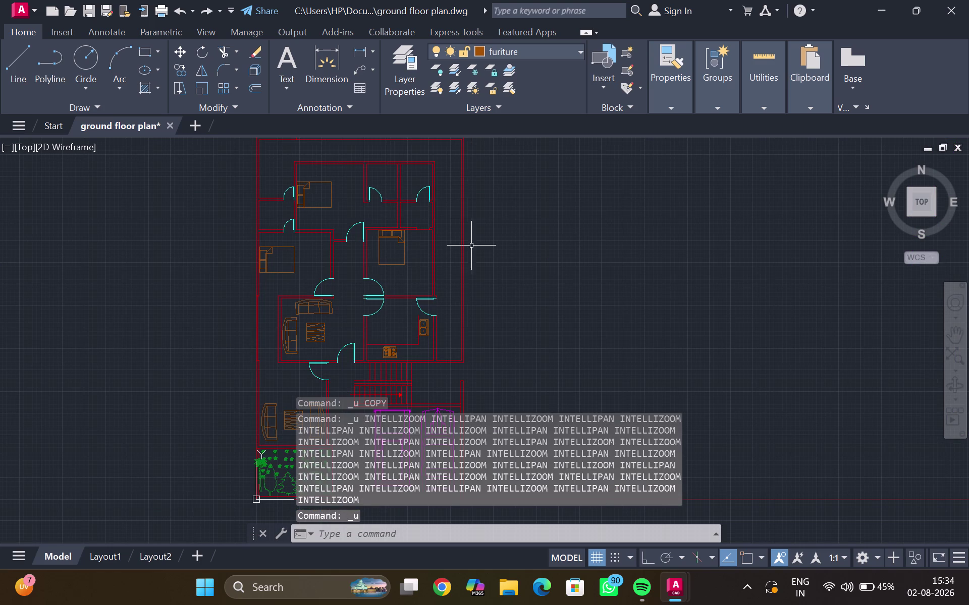
key(Escape)
key(Escape)
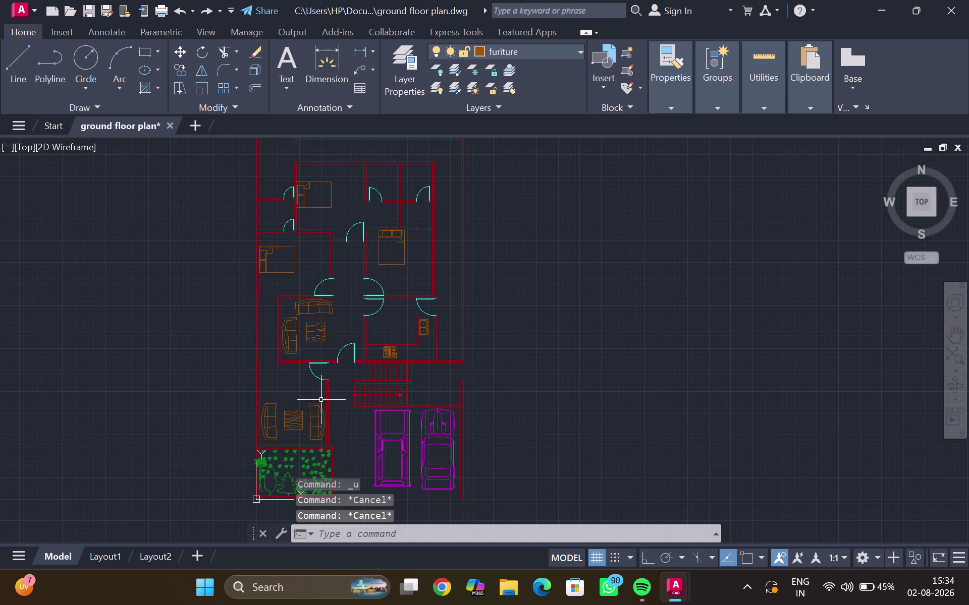
Zoom into the garden and erase the two shrubs overlapping the tall tree.
middle_drag(321, 400, 448, 286)
scroll(up, 3)
middle_drag(399, 423, 424, 190)
scroll(up, 3)
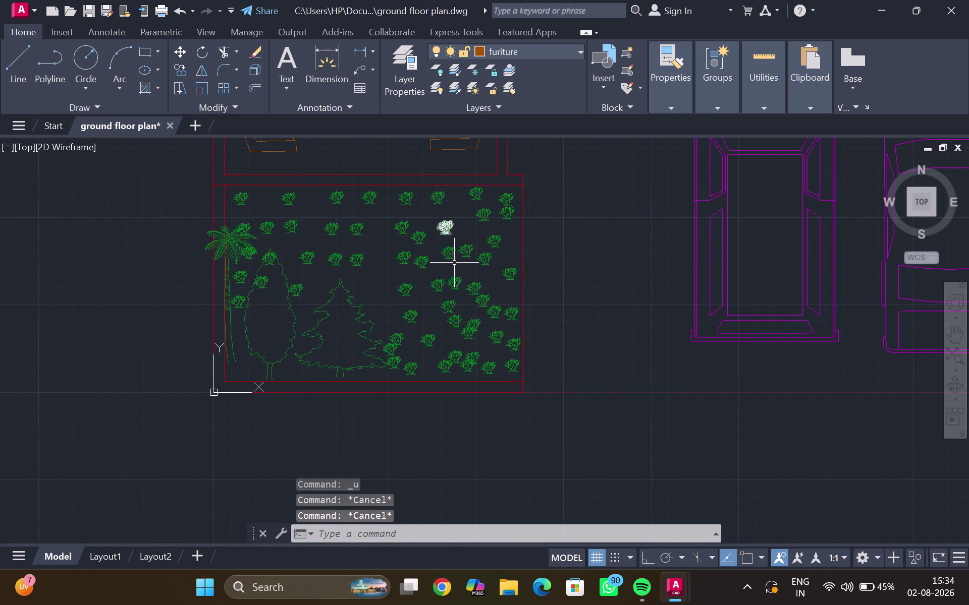
middle_drag(454, 262, 416, 319)
scroll(up, 3)
middle_drag(320, 333, 449, 301)
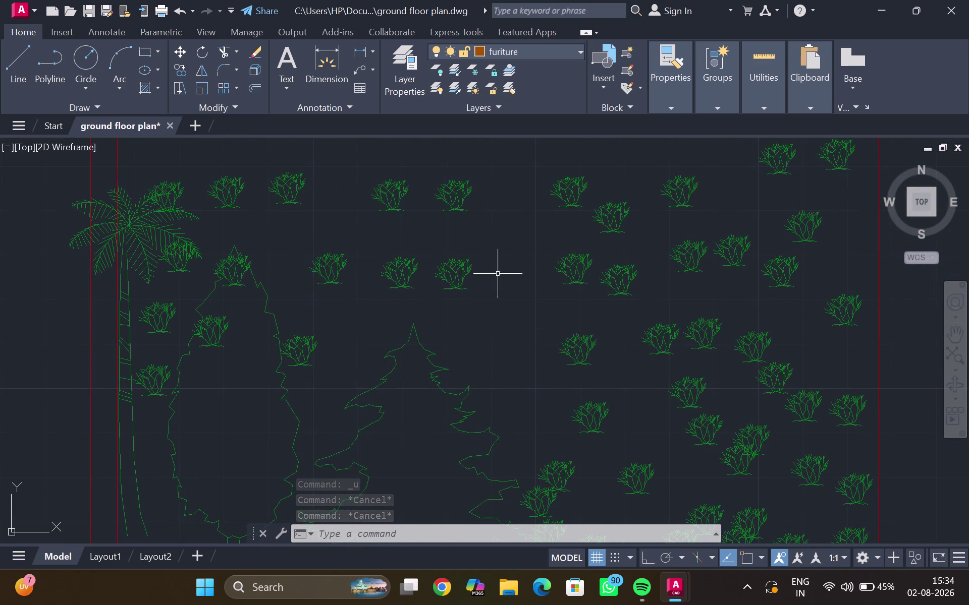
click(245, 277)
click(236, 282)
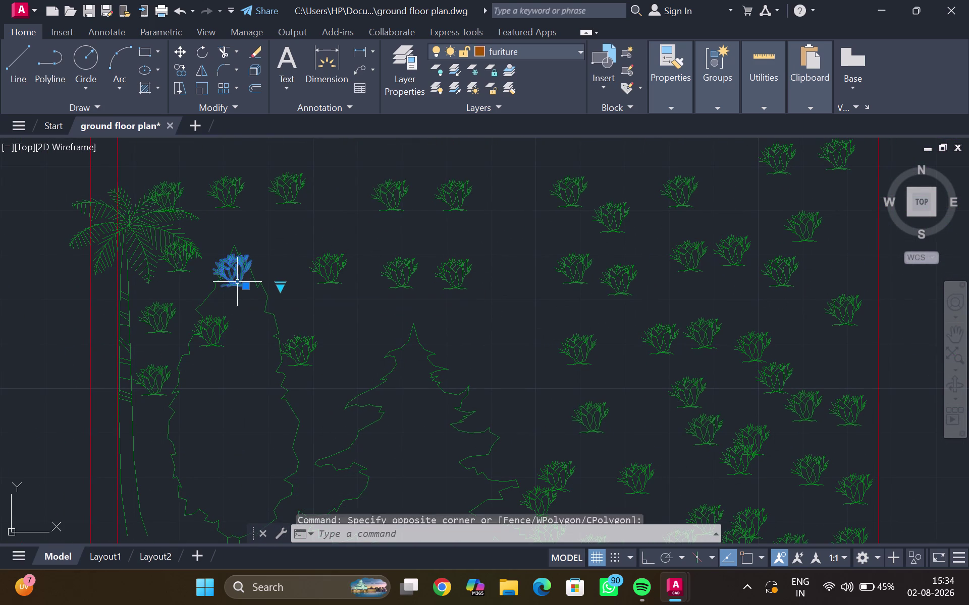
click(219, 330)
key(Delete)
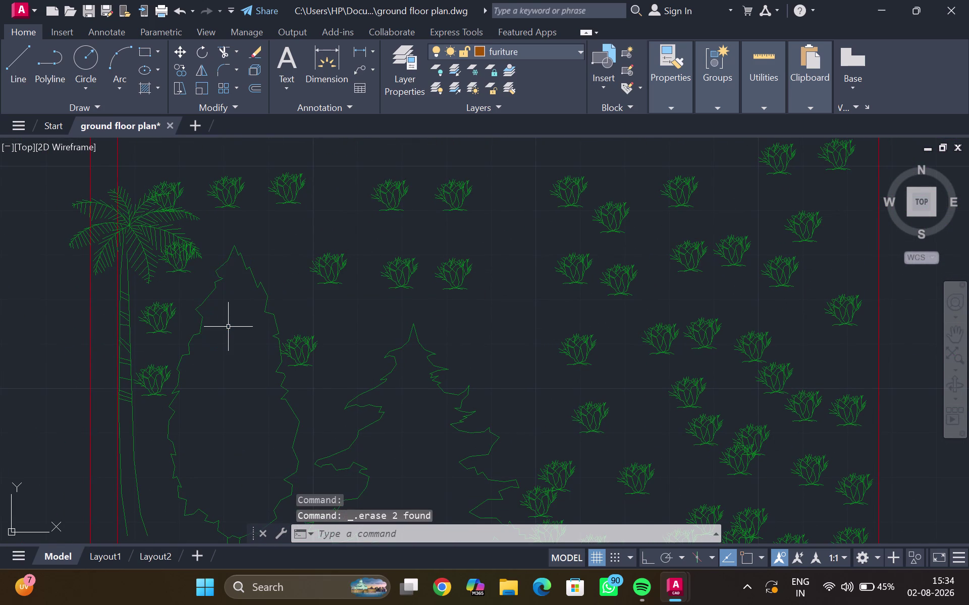
Pan the view to show the garden and the parked cars.
scroll(up, 3)
scroll(down, 3)
scroll(up, 3)
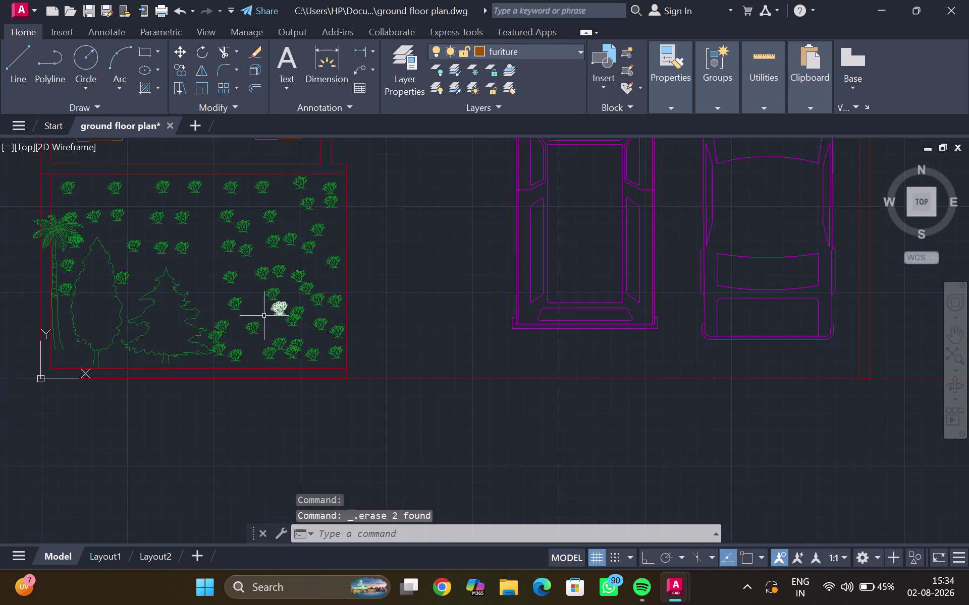
scroll(down, 3)
middle_drag(158, 301, 112, 370)
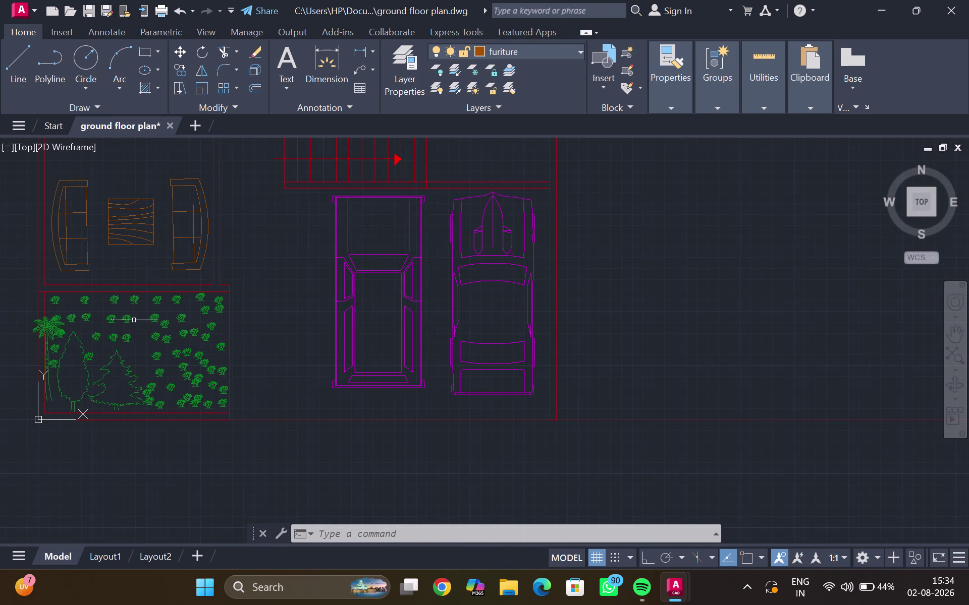
scroll(up, 3)
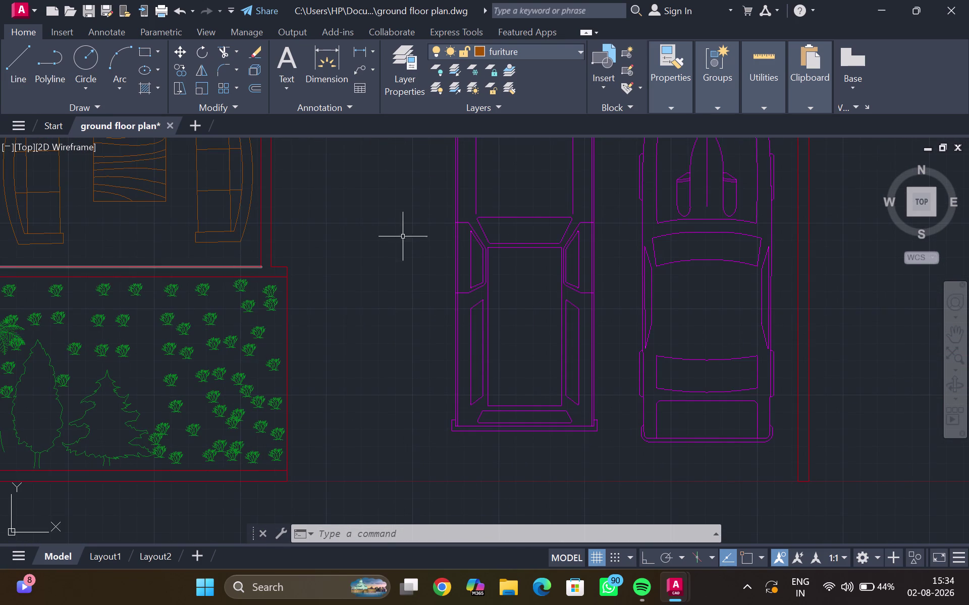
scroll(down, 3)
middle_drag(411, 236, 392, 471)
scroll(up, 3)
scroll(up, 3)
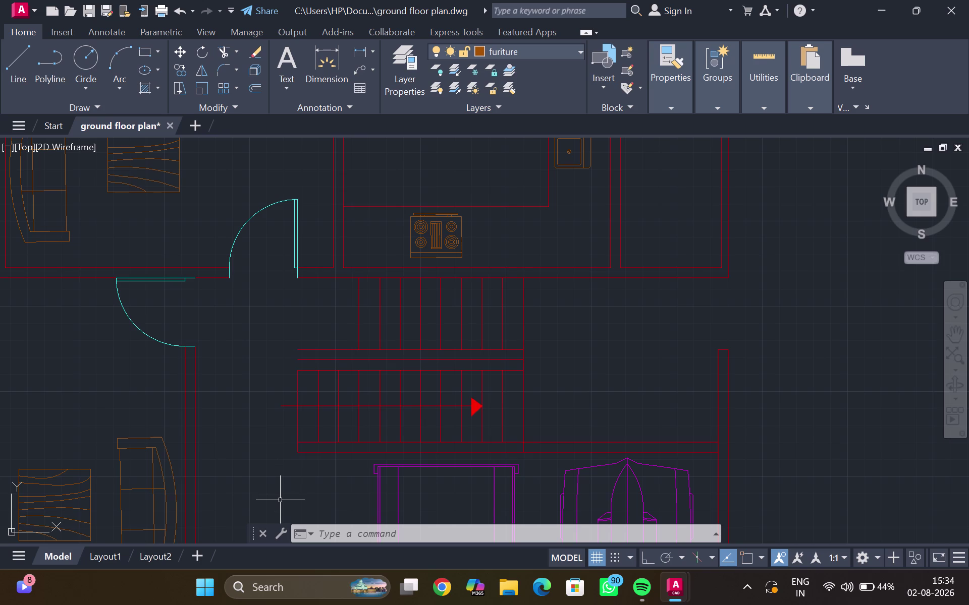
scroll(down, 3)
scroll(down, 3)
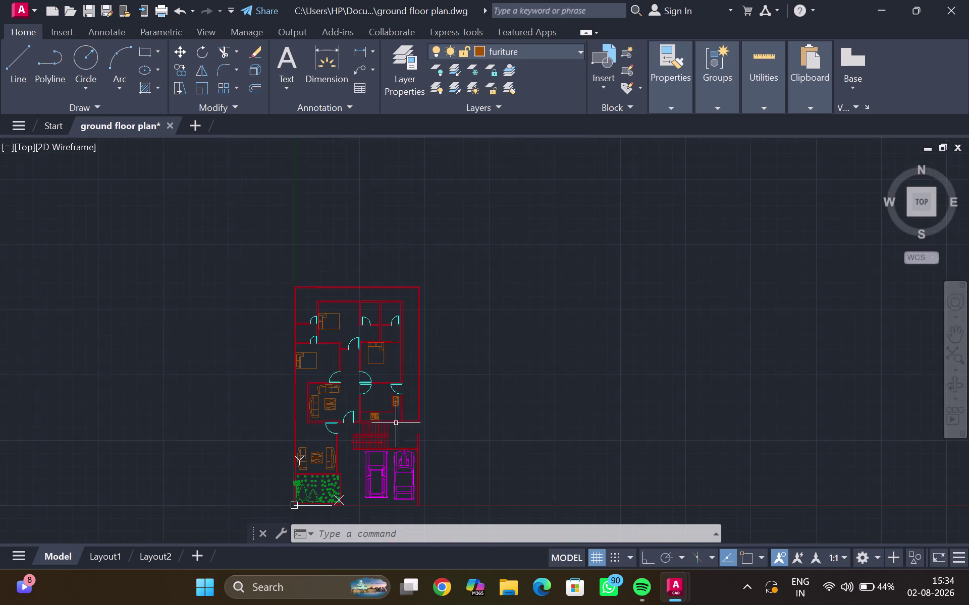
scroll(down, 3)
scroll(up, 3)
scroll(down, 3)
scroll(up, 3)
scroll(down, 3)
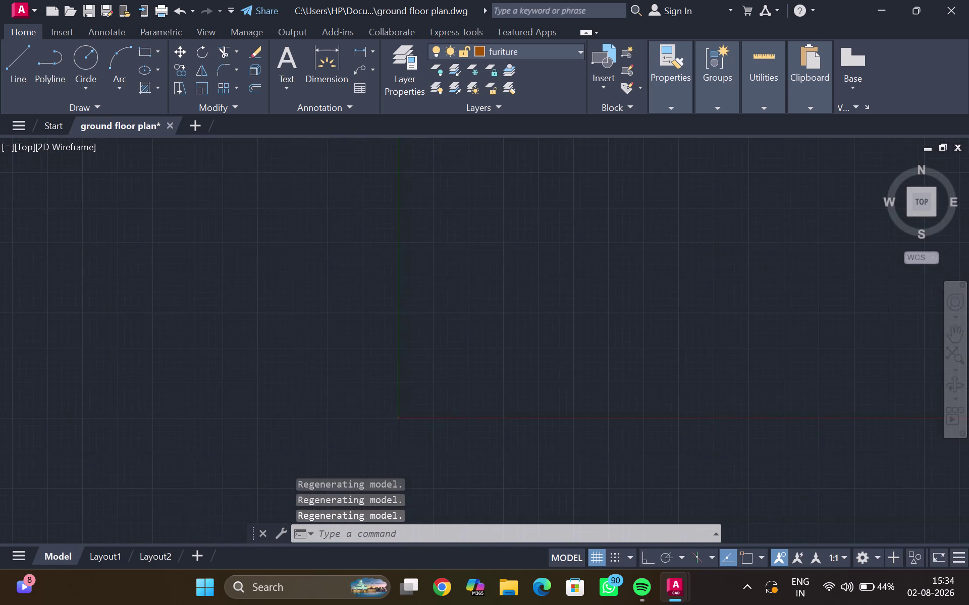
scroll(down, 3)
scroll(up, 3)
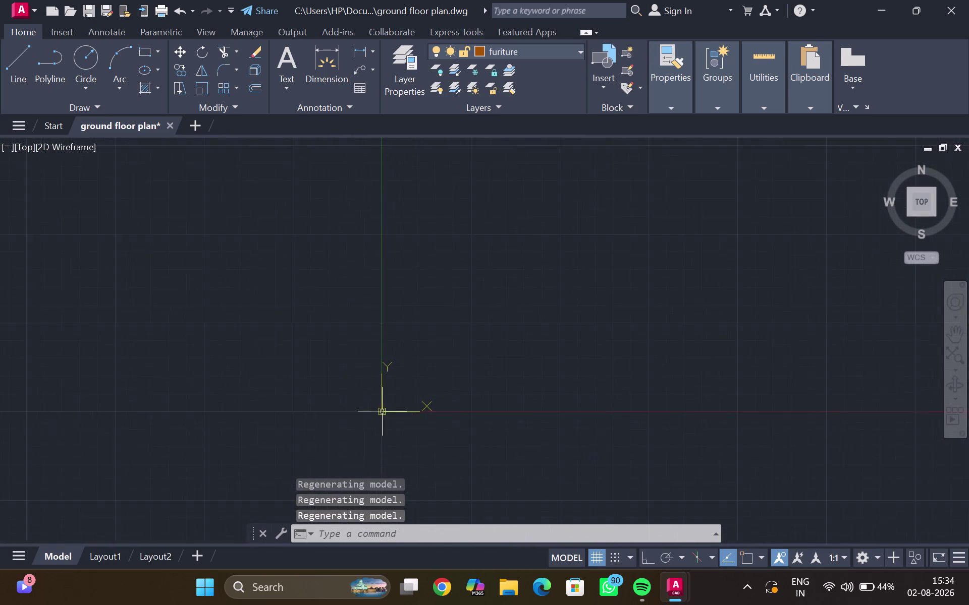
scroll(up, 3)
middle_drag(377, 411, 547, 331)
middle_drag(428, 352, 743, 265)
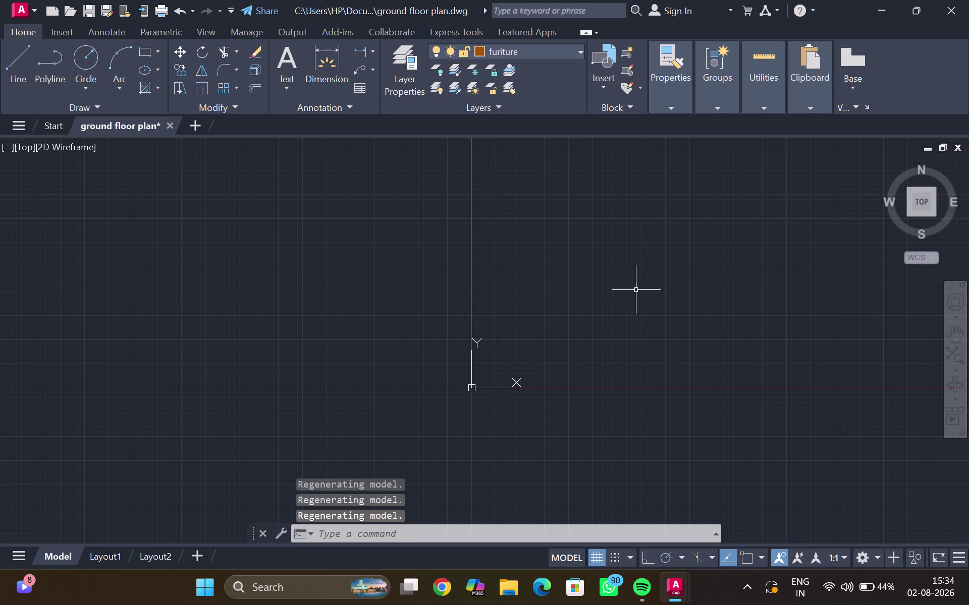
middle_click(465, 388)
scroll(up, 3)
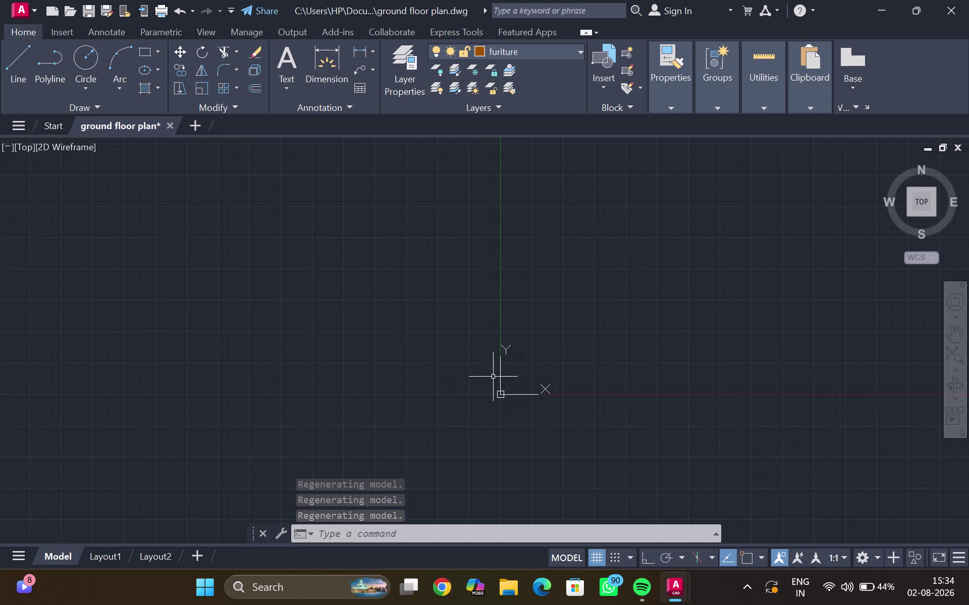
scroll(up, 3)
scroll(up, 3)
middle_drag(493, 398, 499, 288)
scroll(up, 3)
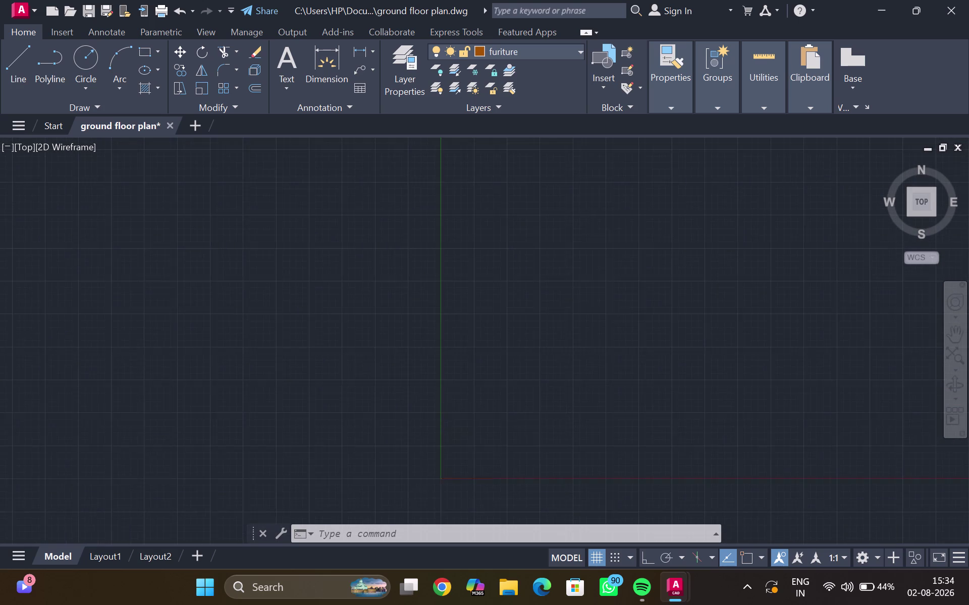
middle_drag(454, 415, 556, 251)
scroll(up, 3)
scroll(up, 3)
middle_drag(534, 402, 495, 538)
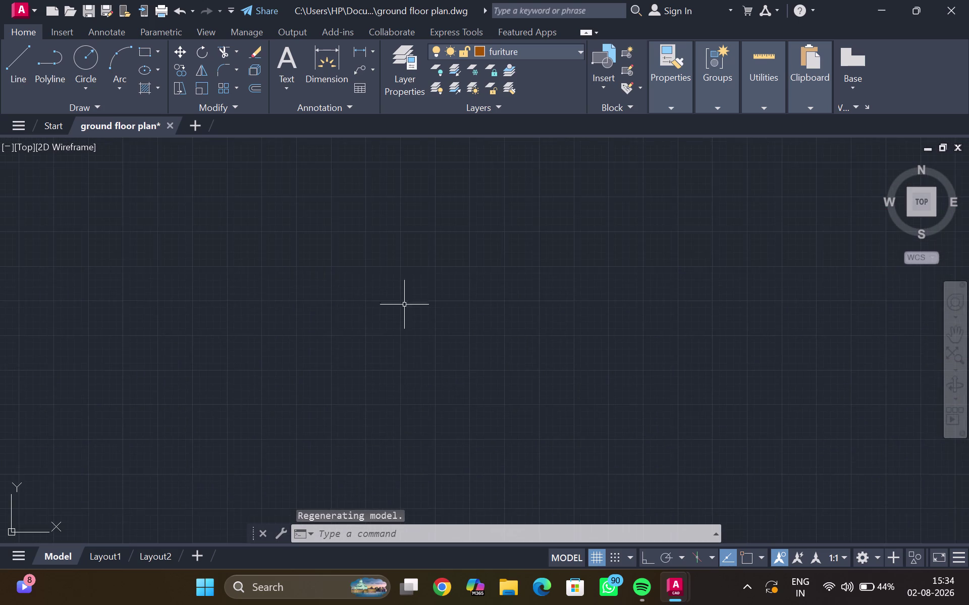
middle_drag(376, 275, 481, 436)
scroll(down, 3)
middle_drag(437, 343, 446, 449)
scroll(up, 3)
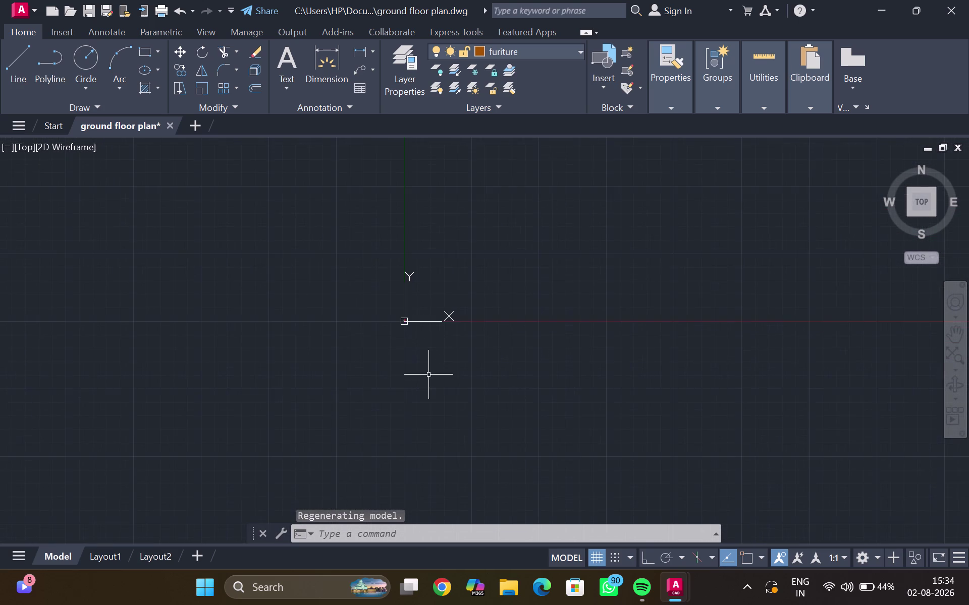
scroll(up, 3)
middle_drag(420, 350, 503, 467)
scroll(up, 3)
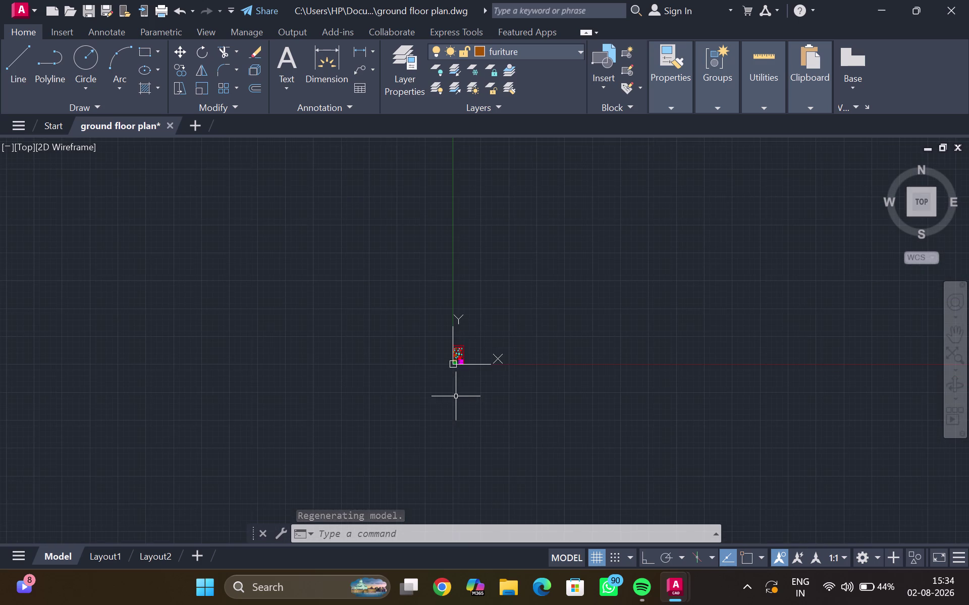
middle_drag(456, 362, 434, 392)
scroll(up, 3)
scroll(up, 3)
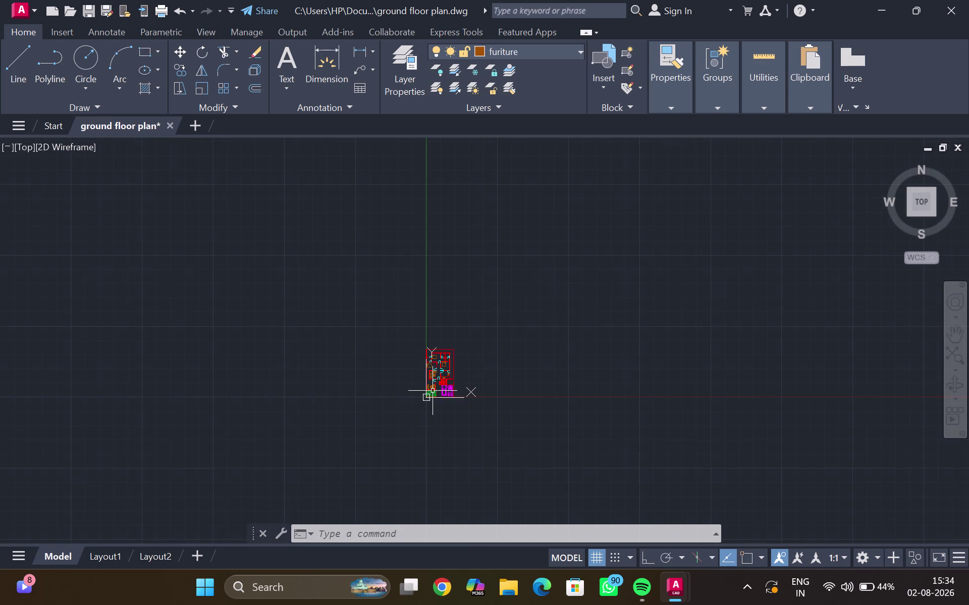
scroll(up, 3)
scroll(up, 3)
scroll(up, 3)
scroll(up, 3)
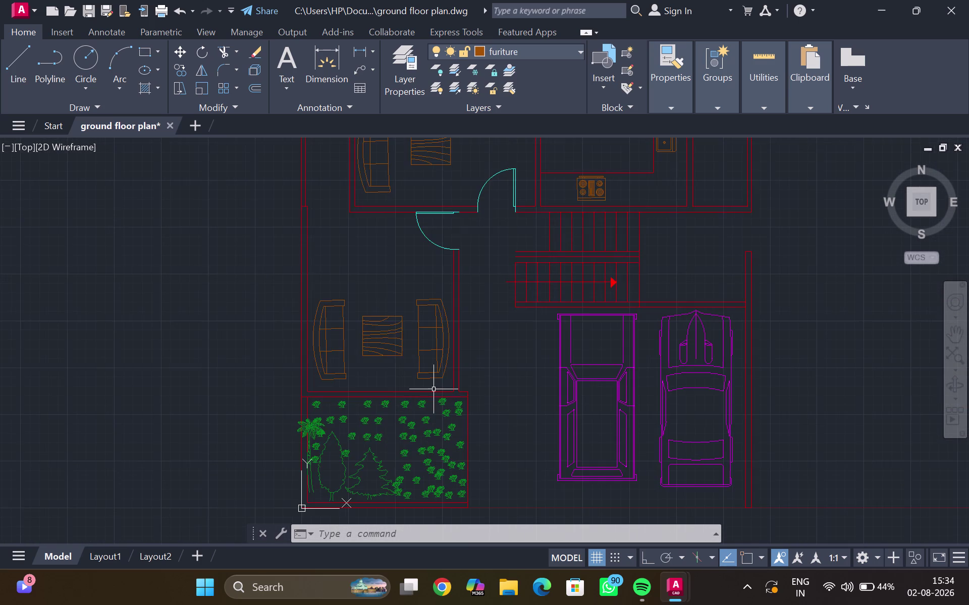
scroll(up, 3)
scroll(up, 3)
scroll(down, 3)
scroll(down, 3)
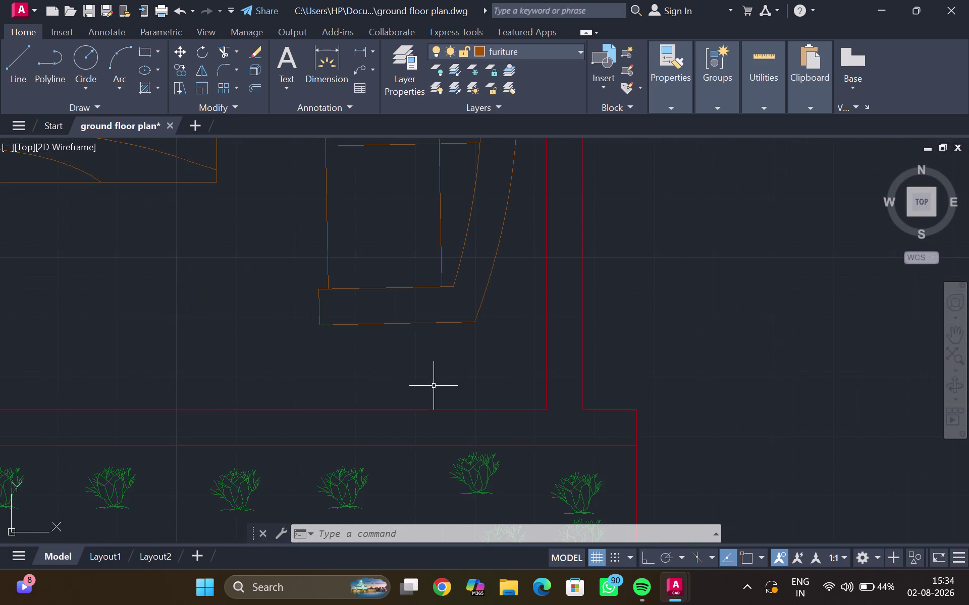
scroll(down, 3)
scroll(down, 3)
scroll(down, 3)
scroll(down, 3)
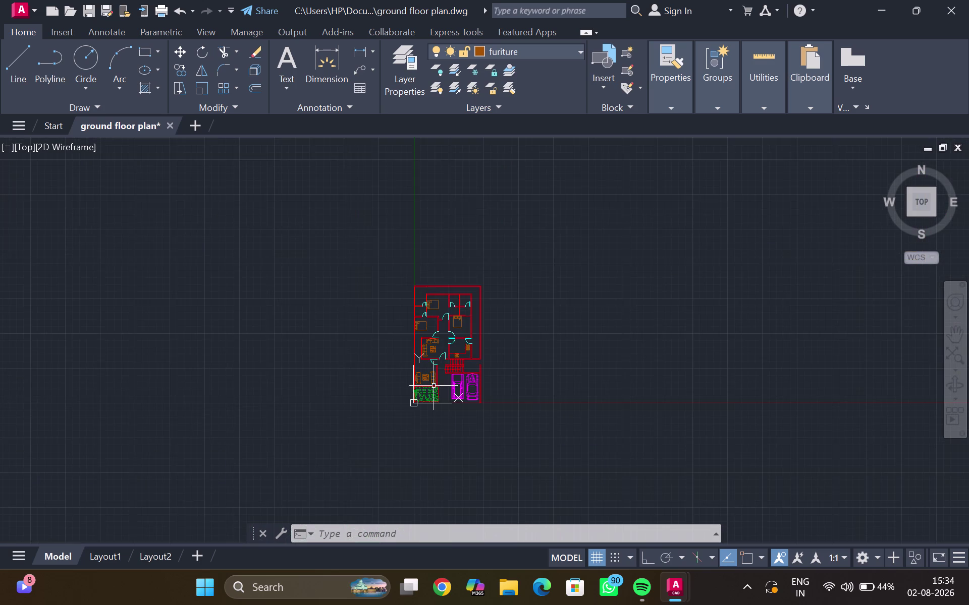
scroll(up, 3)
middle_drag(407, 427, 402, 434)
middle_drag(425, 412, 387, 449)
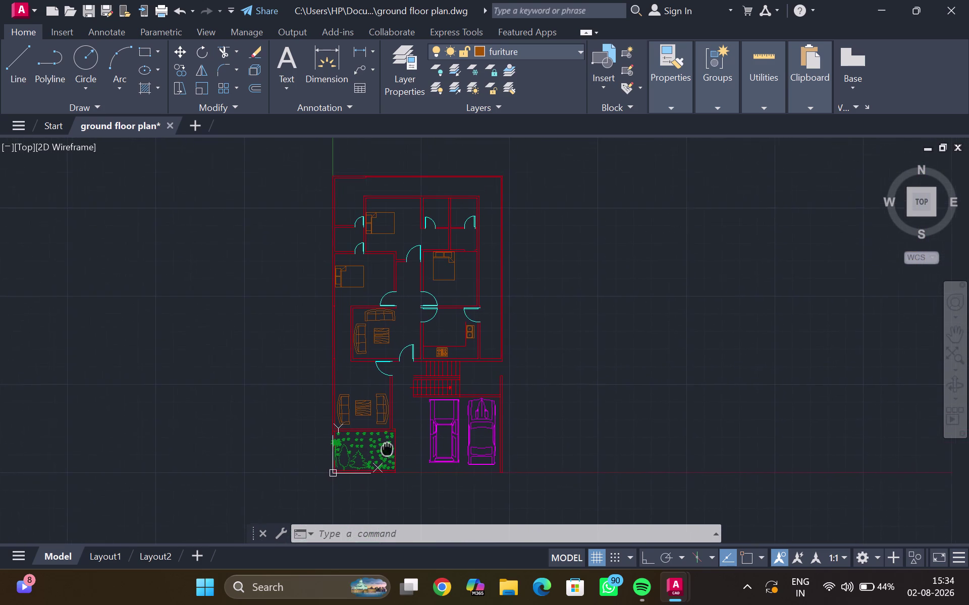
middle_drag(387, 449, 384, 454)
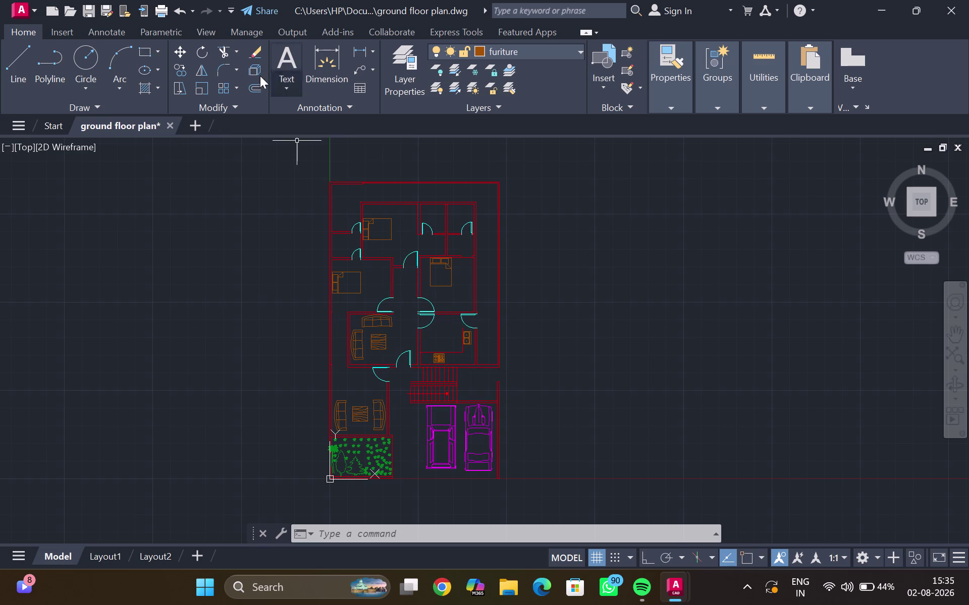
Zoom and pan to bring the lower half of the floor plan into view.
scroll(down, 3)
scroll(up, 3)
scroll(up, 3)
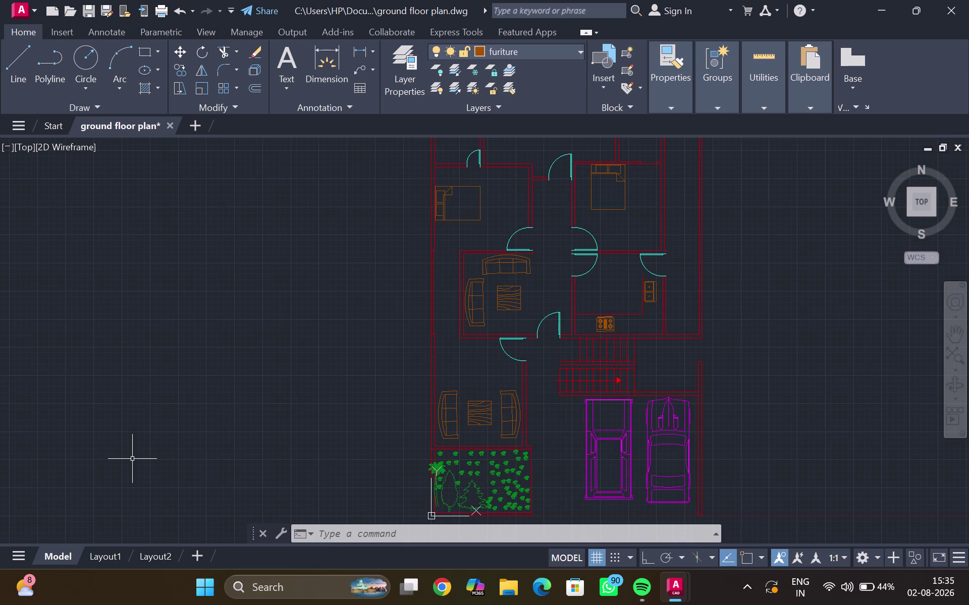
middle_drag(132, 459, 0, 435)
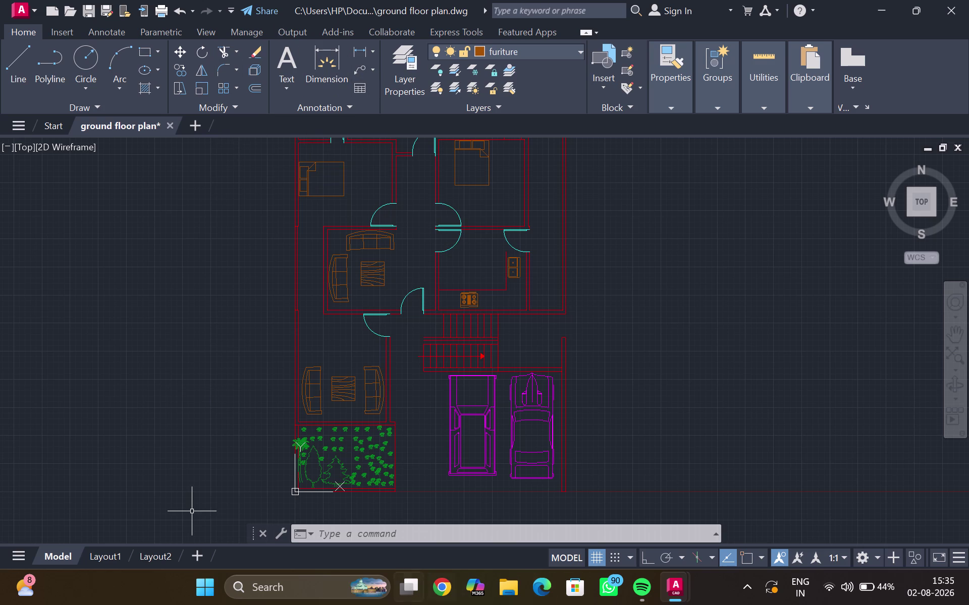
right_drag(206, 604, 106, 604)
right_drag(0, 357, 135, 558)
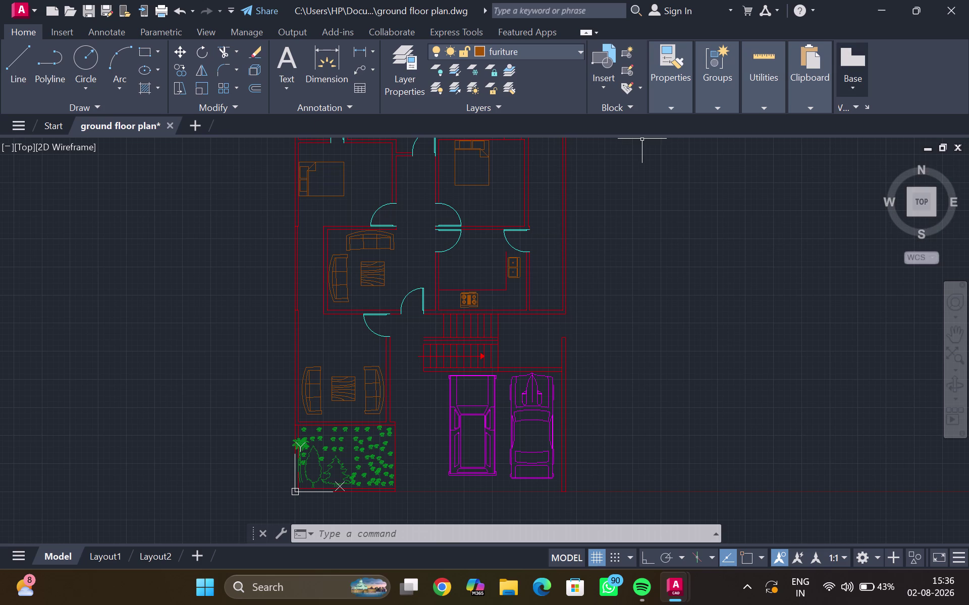
Minimize AutoCAD to the desktop and check the hidden background apps.
click(746, 590)
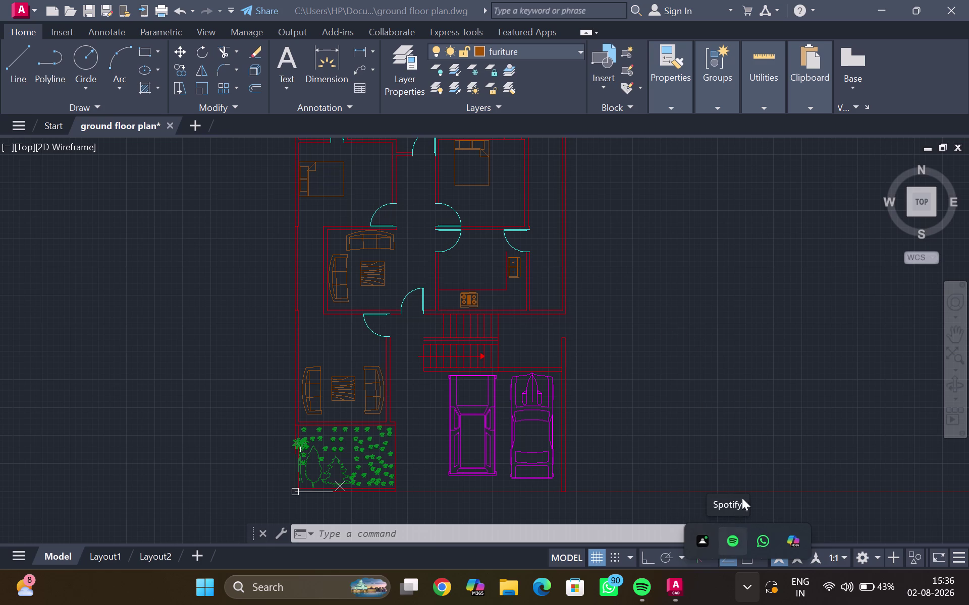
click(725, 361)
drag(700, 279, 665, 313)
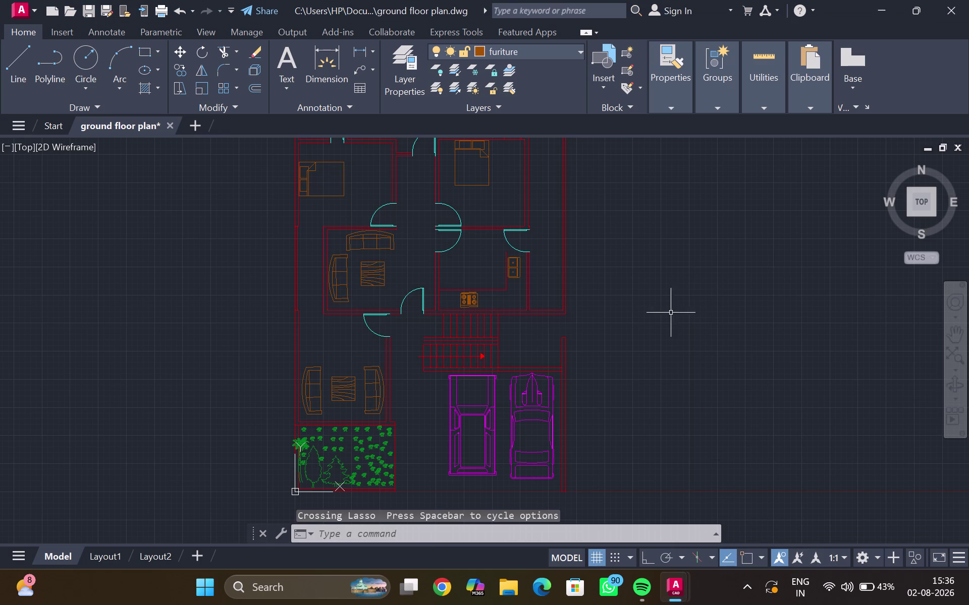
click(638, 219)
Restore the AutoCAD ground floor plan window from the taskbar.
scroll(left, 3)
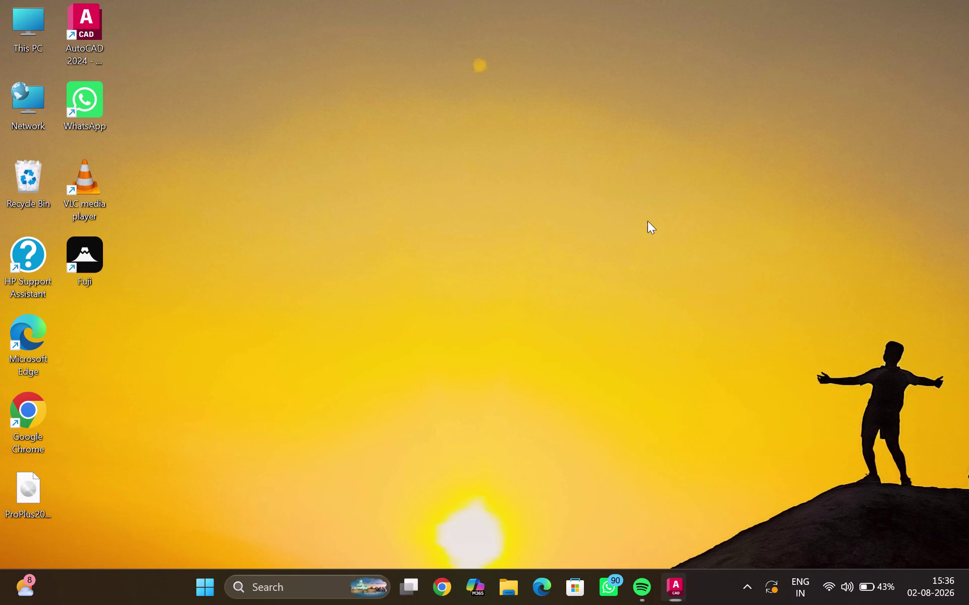
click(694, 256)
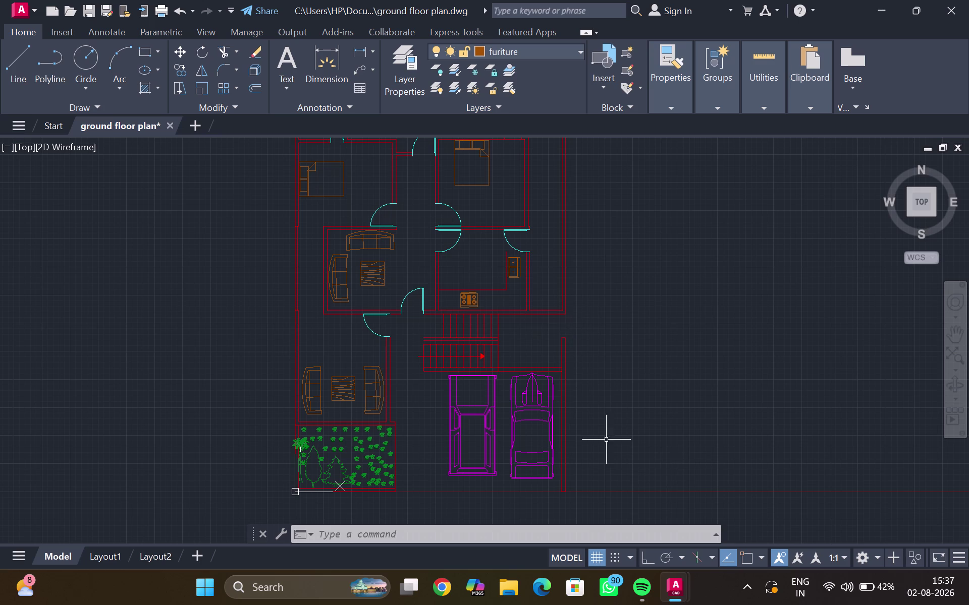
click(759, 584)
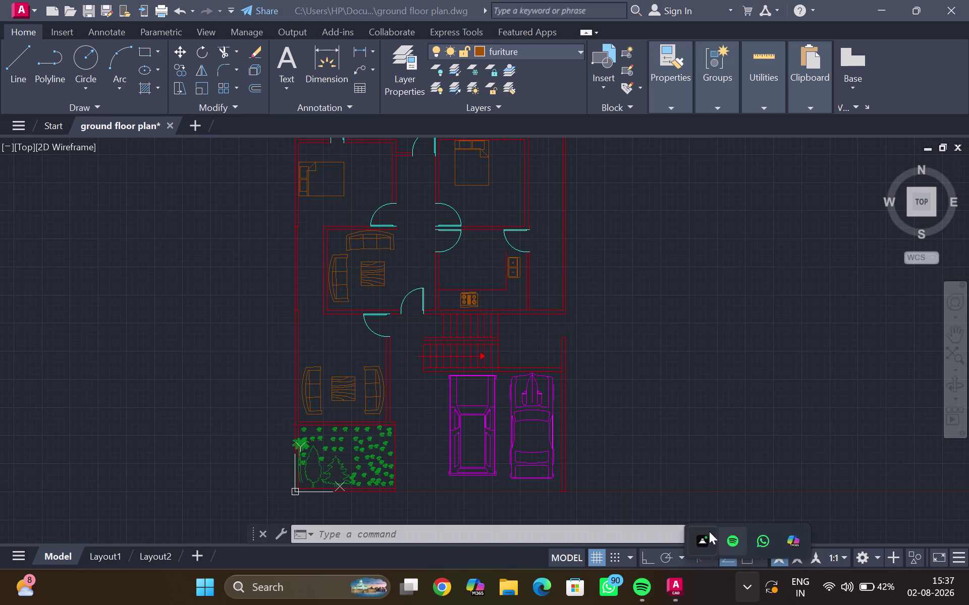